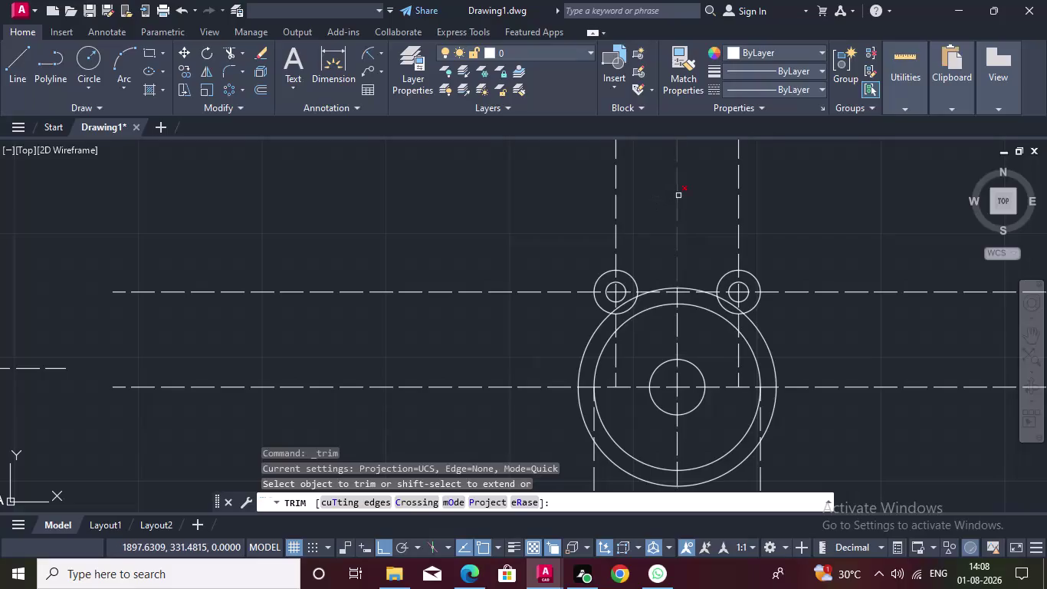
Cancel the unfinished trim, recentre on the bracket circles and show the Circle drop-down.
key(Escape)
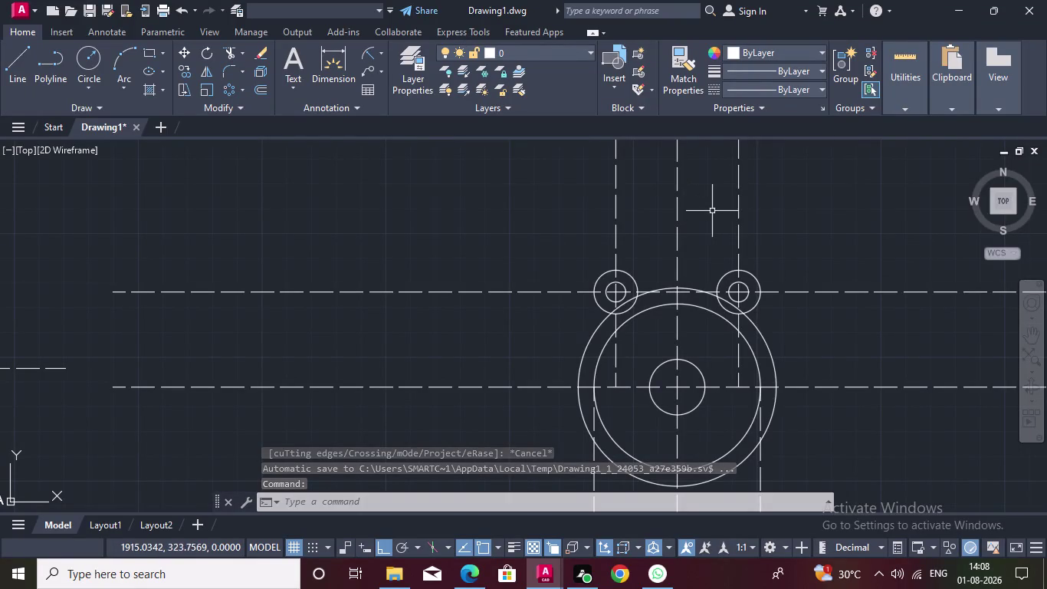
scroll(down, 3)
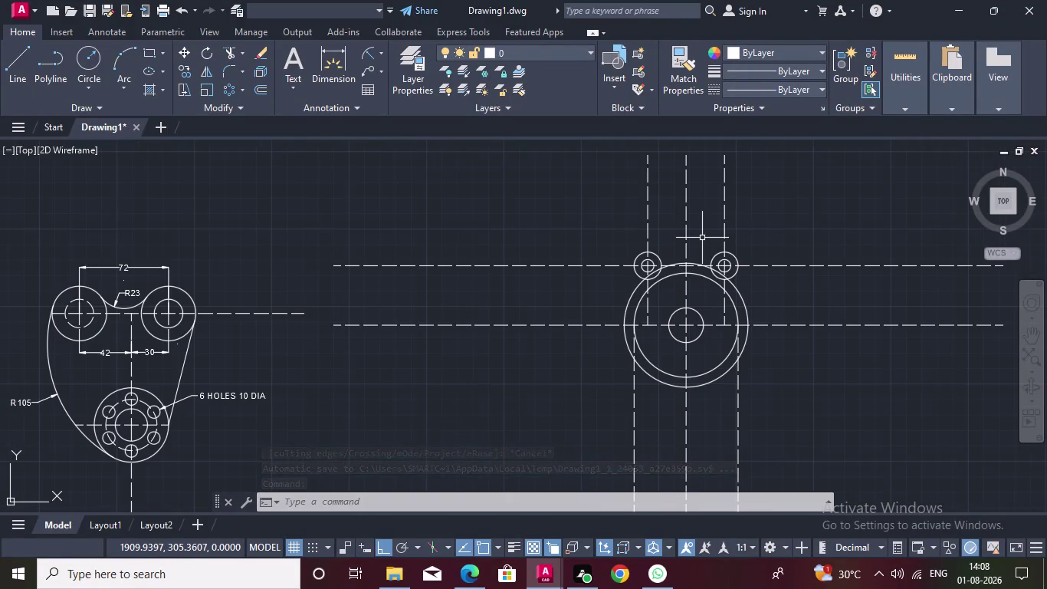
scroll(up, 3)
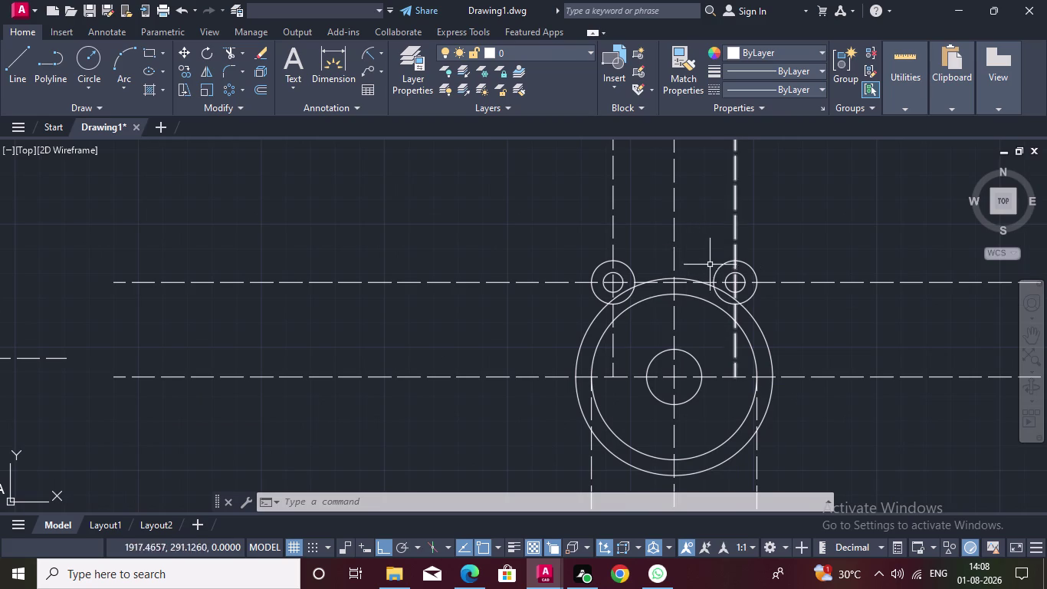
middle_drag(704, 253, 710, 211)
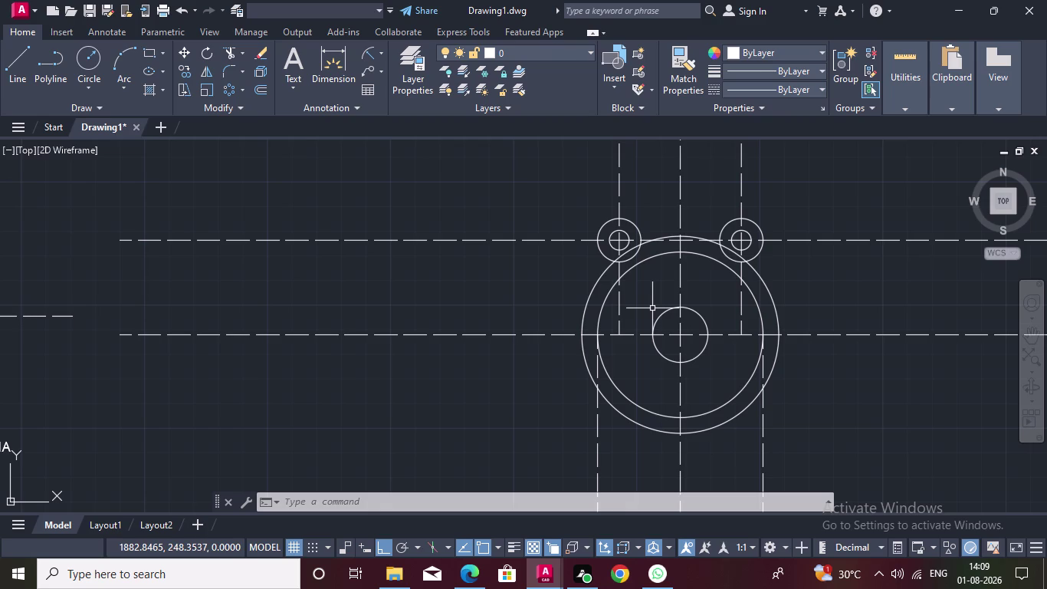
click(90, 90)
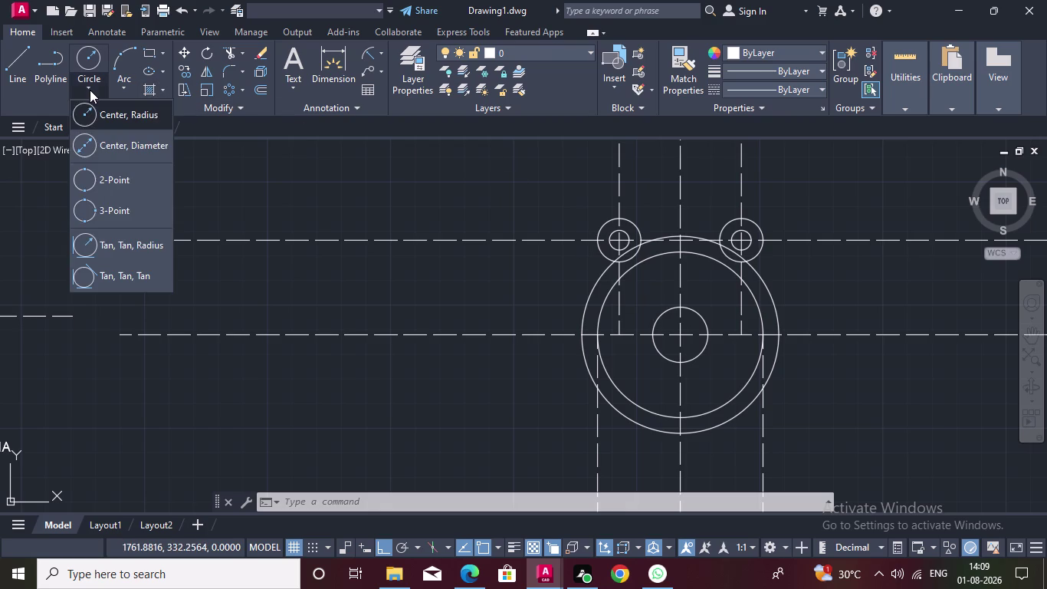
Draw a Tan, Tan, Radius circle of radius 48 on the two small circles.
click(106, 245)
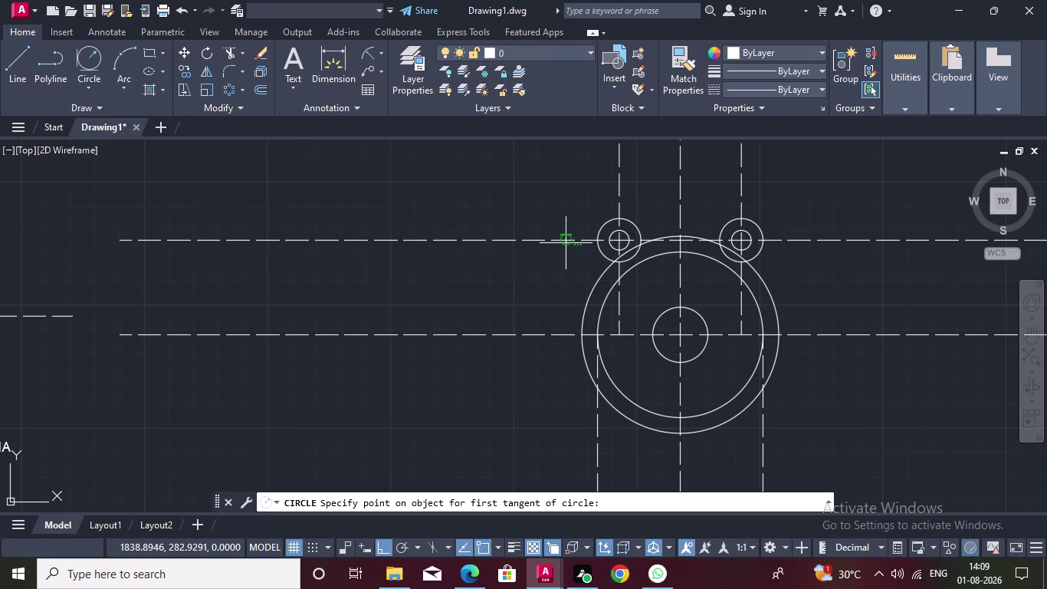
triple_click(597, 224)
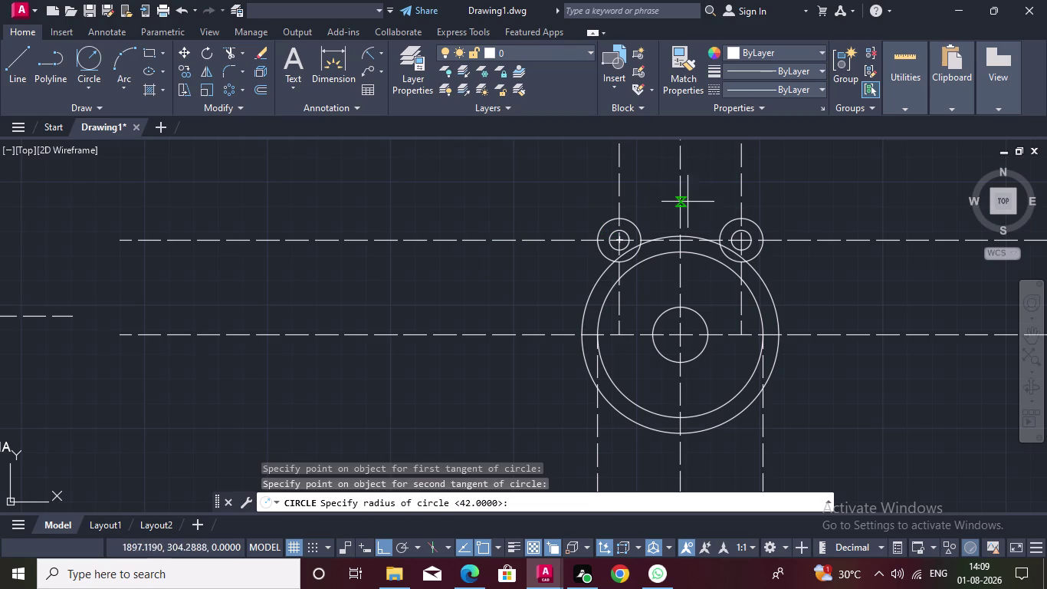
click(759, 225)
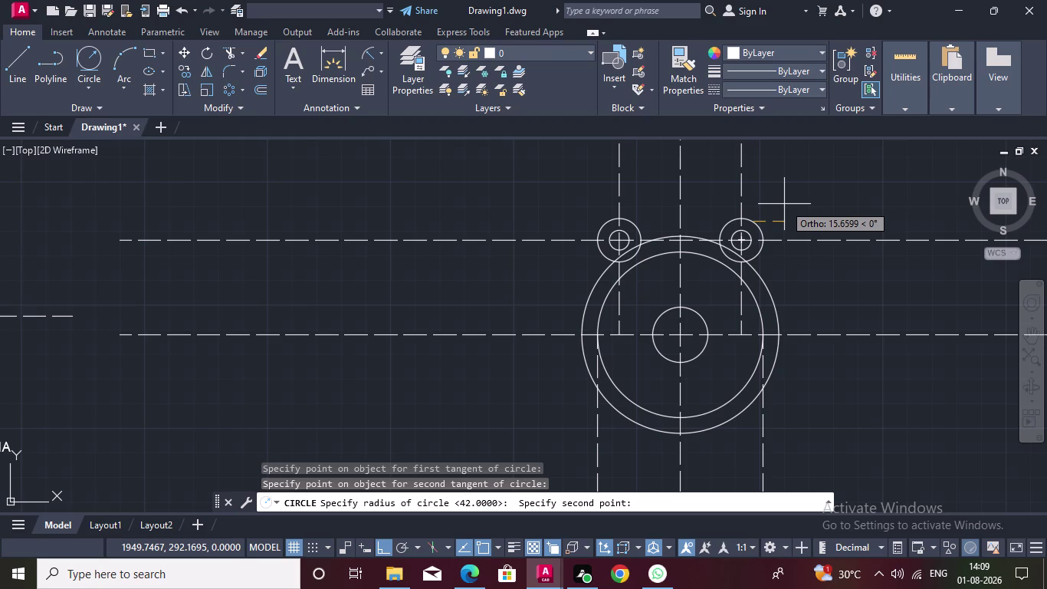
text(4)
text(8)
key(Return)
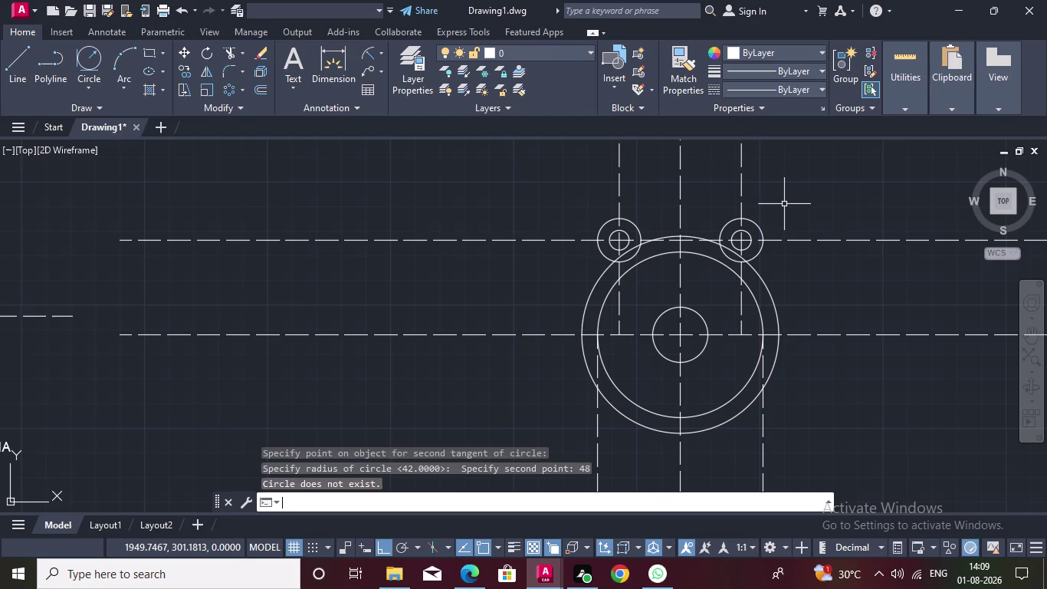
Redraw the radius-48 circle tangent to the left and right small circles.
click(84, 66)
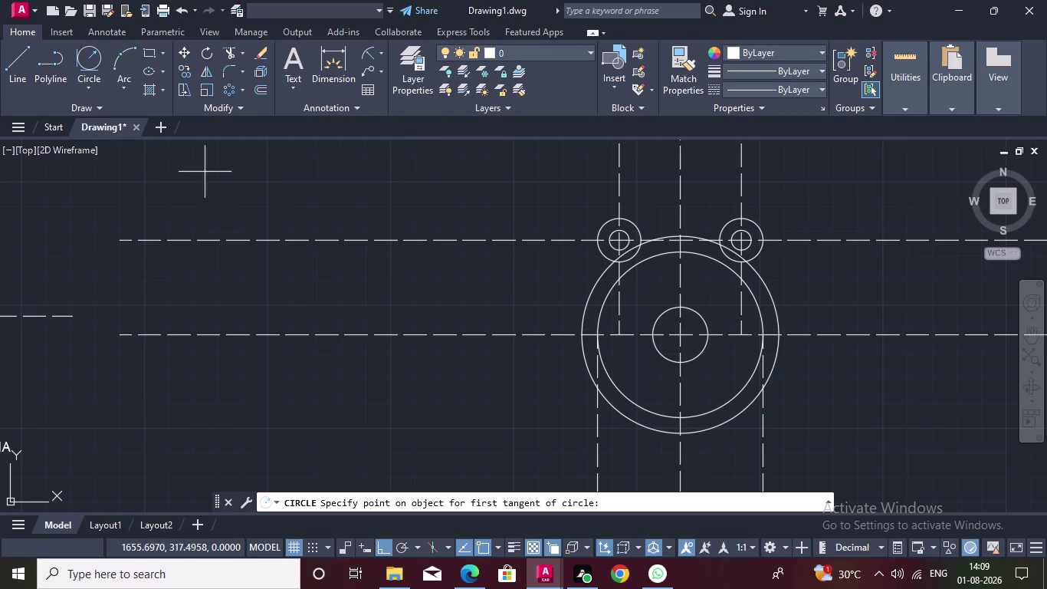
click(602, 222)
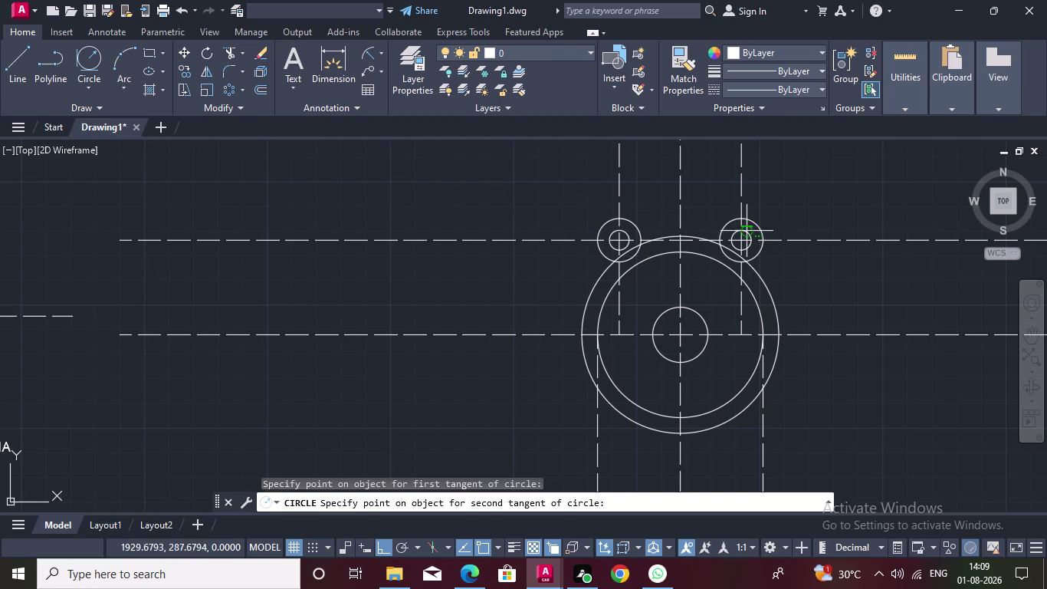
click(756, 224)
text(4)
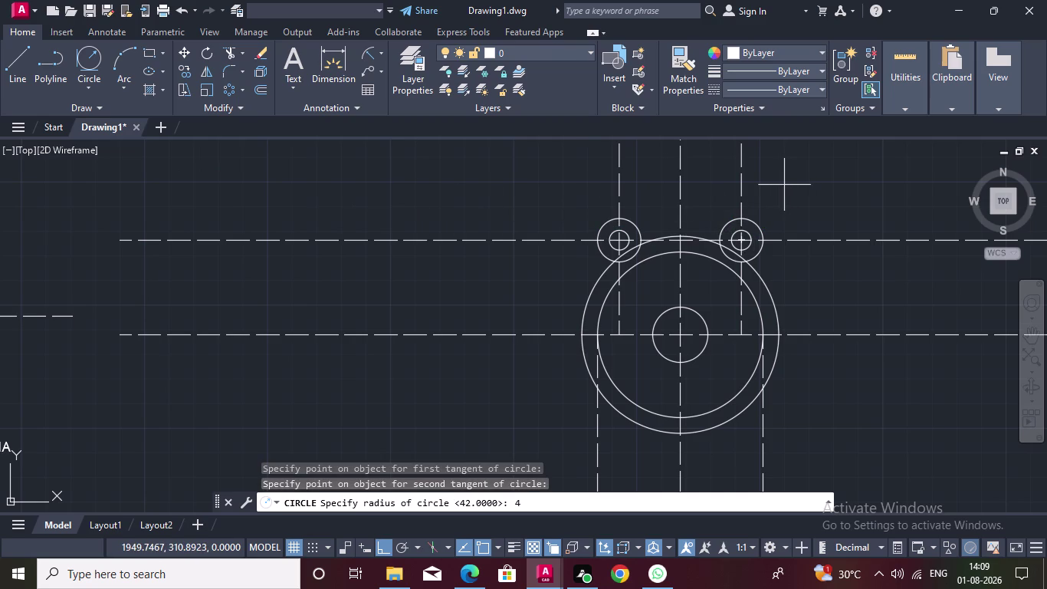
text(8)
key(Return)
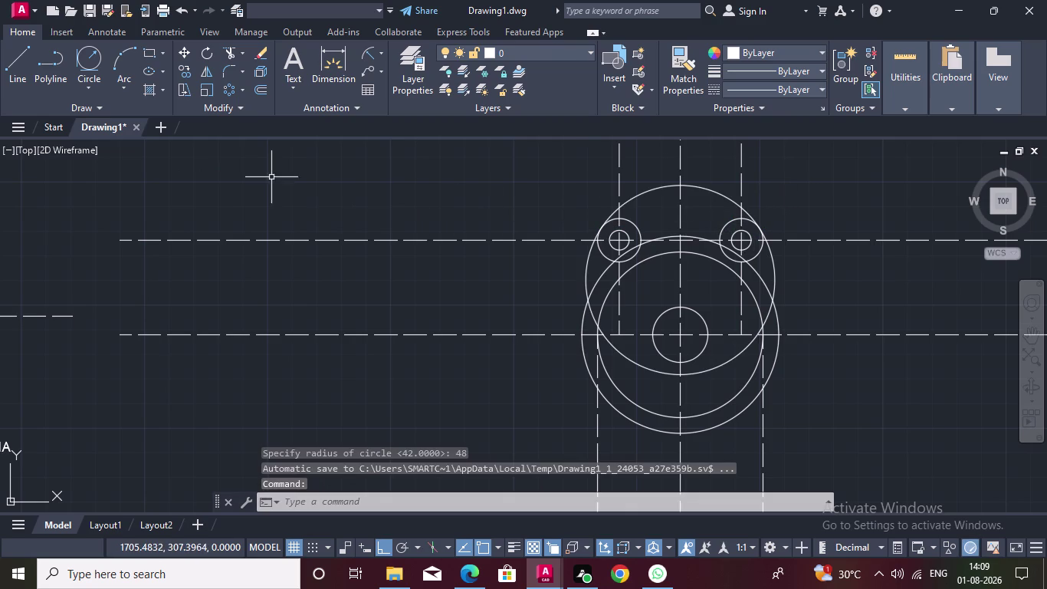
click(235, 48)
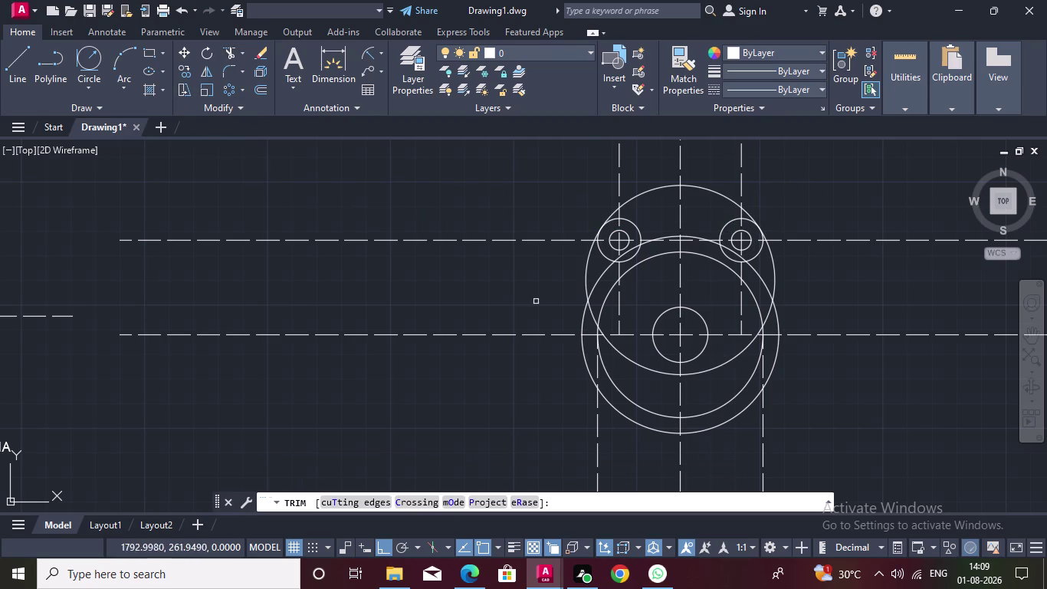
Trim the large circle's pieces near the left intersection and on the right side.
click(586, 277)
click(594, 320)
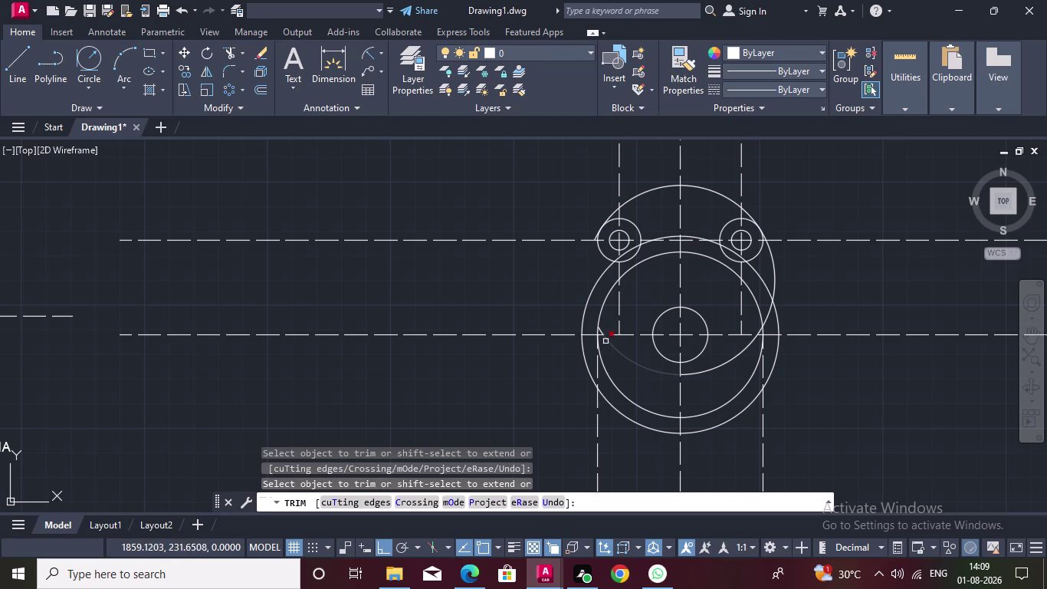
double_click(611, 345)
scroll(up, 3)
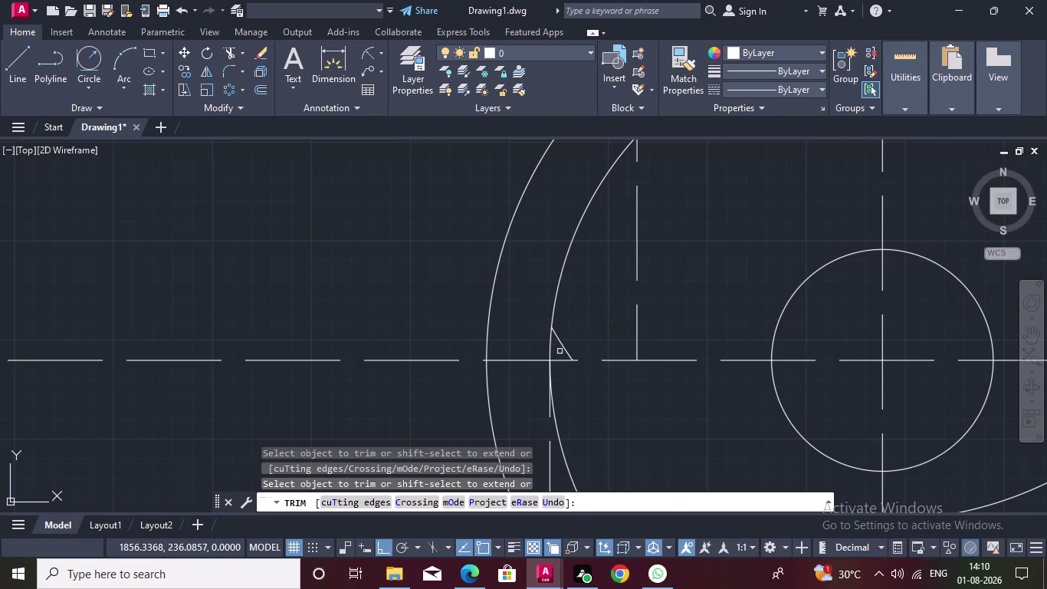
click(559, 352)
triple_click(562, 347)
scroll(down, 3)
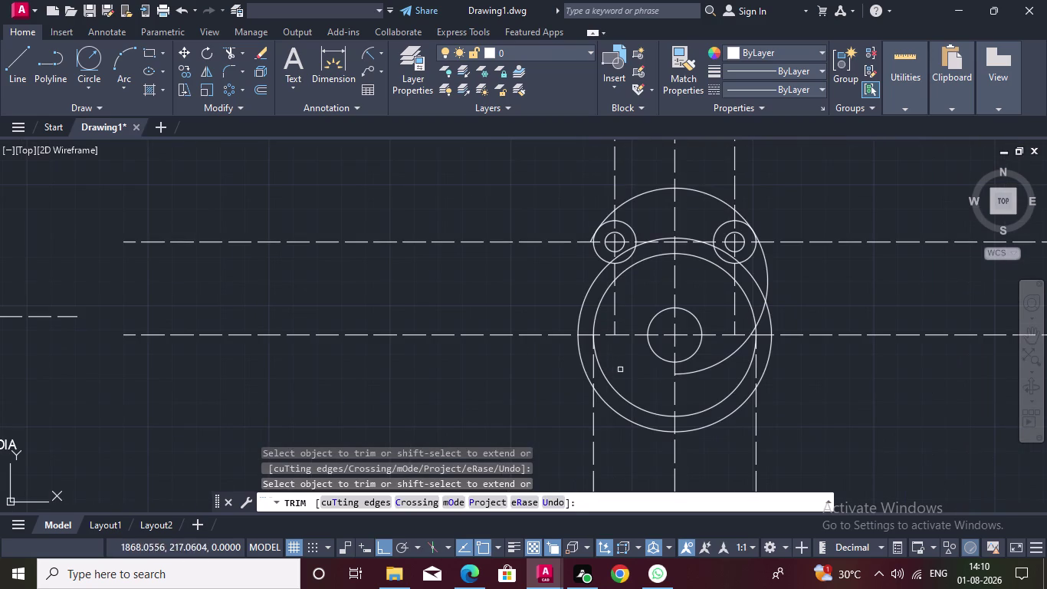
triple_click(715, 365)
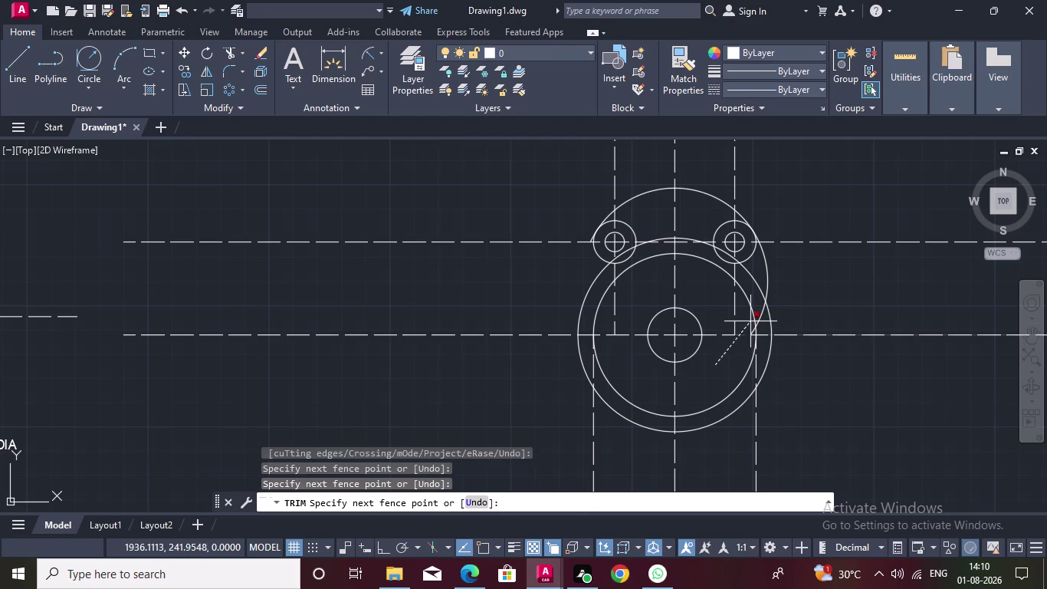
click(719, 364)
scroll(up, 3)
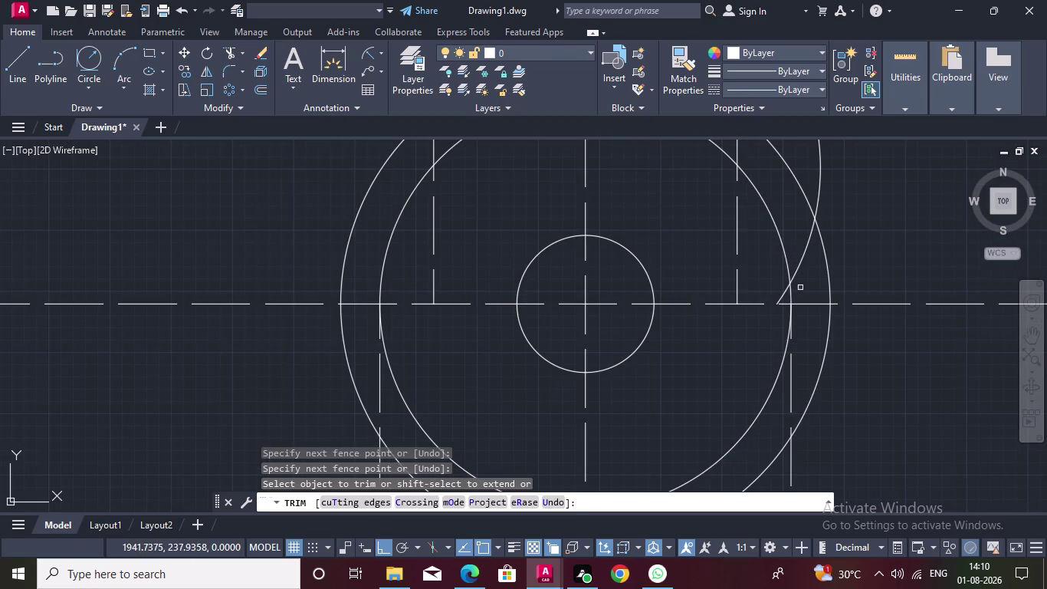
double_click(780, 296)
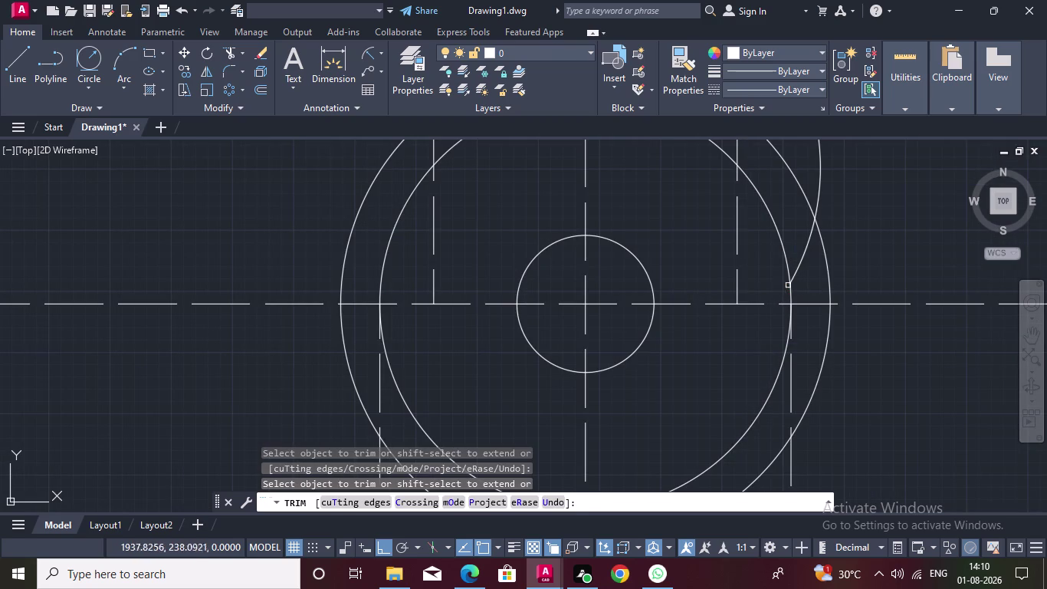
click(800, 259)
scroll(down, 3)
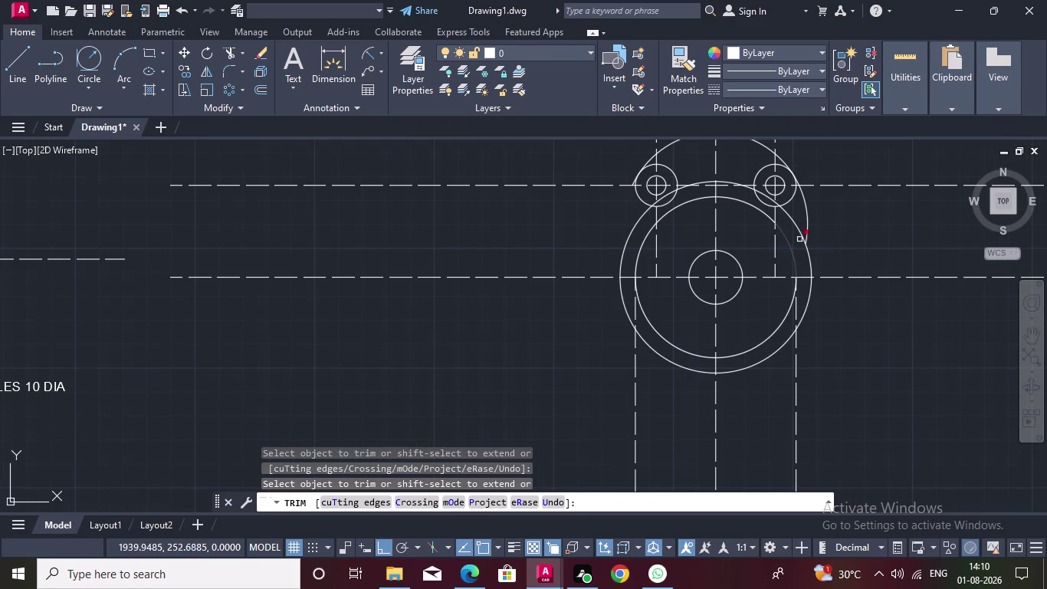
Trim the outer arc by the right boss and fence off the stray arc tail.
click(806, 206)
scroll(up, 3)
middle_drag(806, 205, 823, 358)
scroll(down, 3)
scroll(up, 3)
double_click(771, 317)
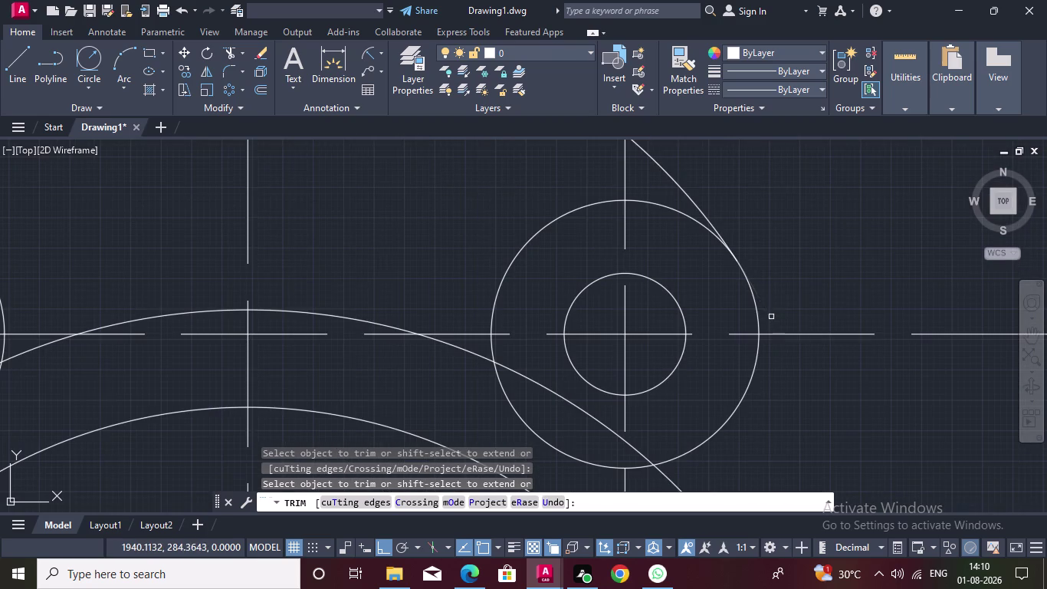
scroll(down, 3)
scroll(up, 3)
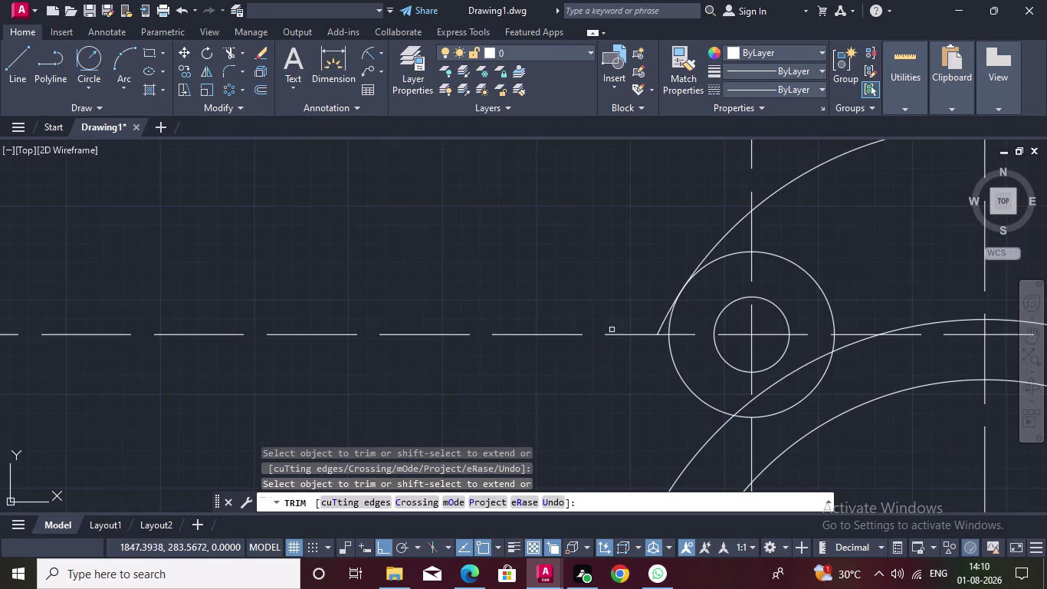
double_click(655, 325)
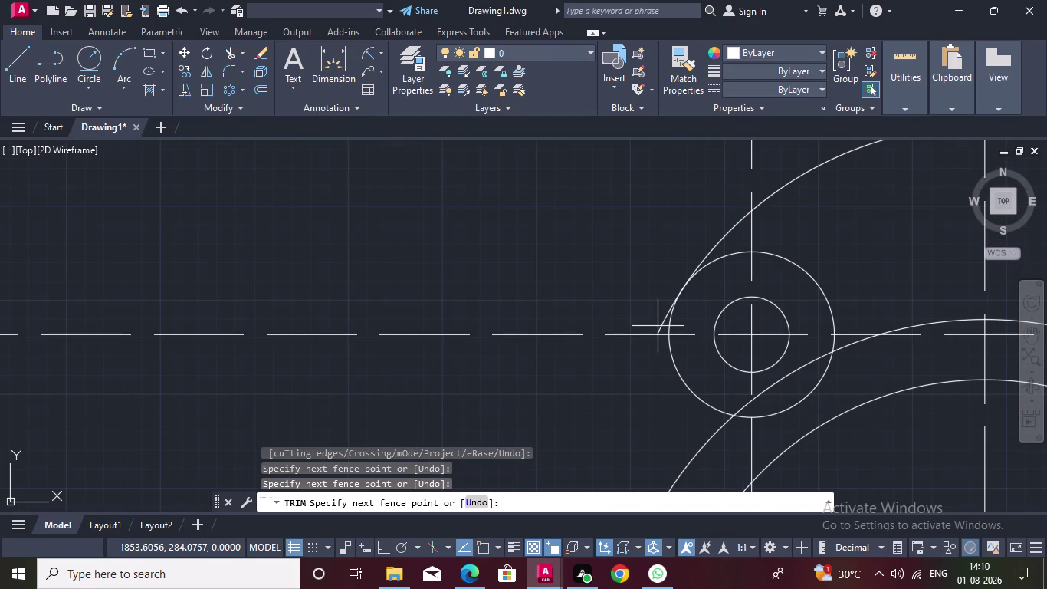
double_click(659, 328)
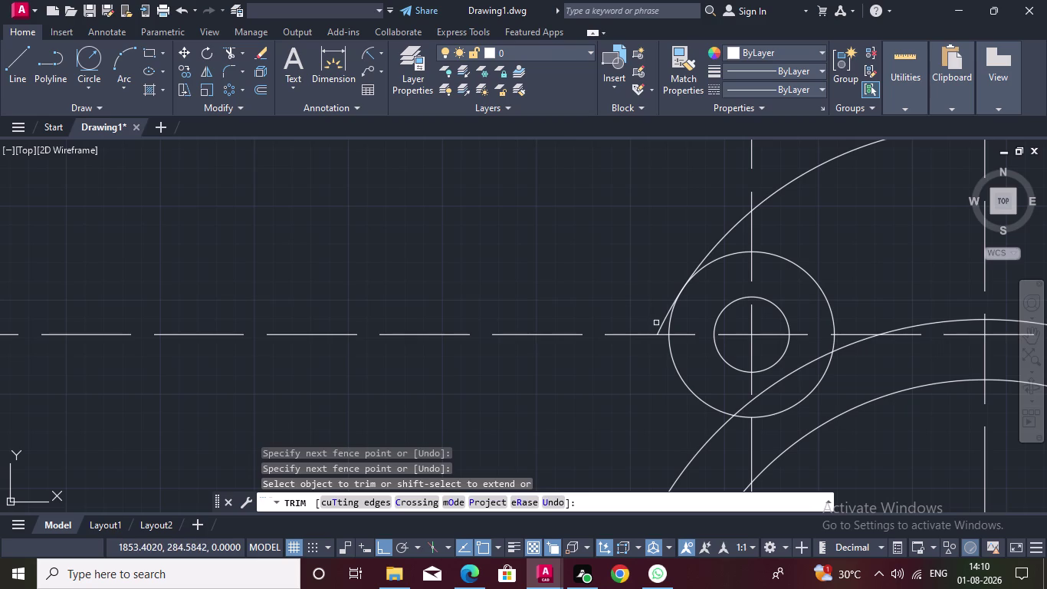
click(661, 328)
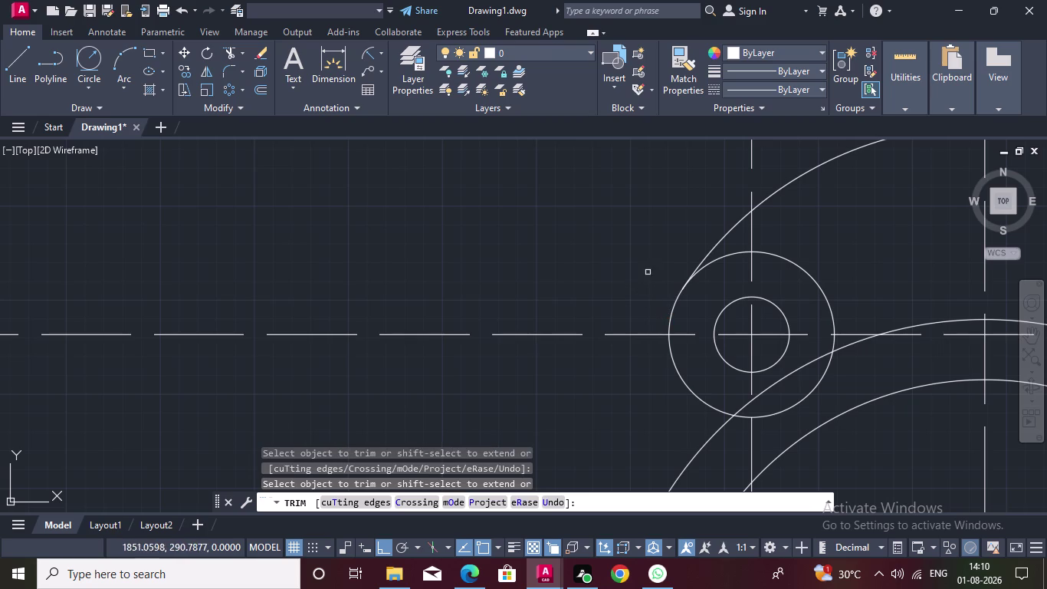
Trim the arc segments beside and below the left and right upper bosses.
scroll(down, 3)
scroll(down, 3)
middle_drag(660, 218, 628, 225)
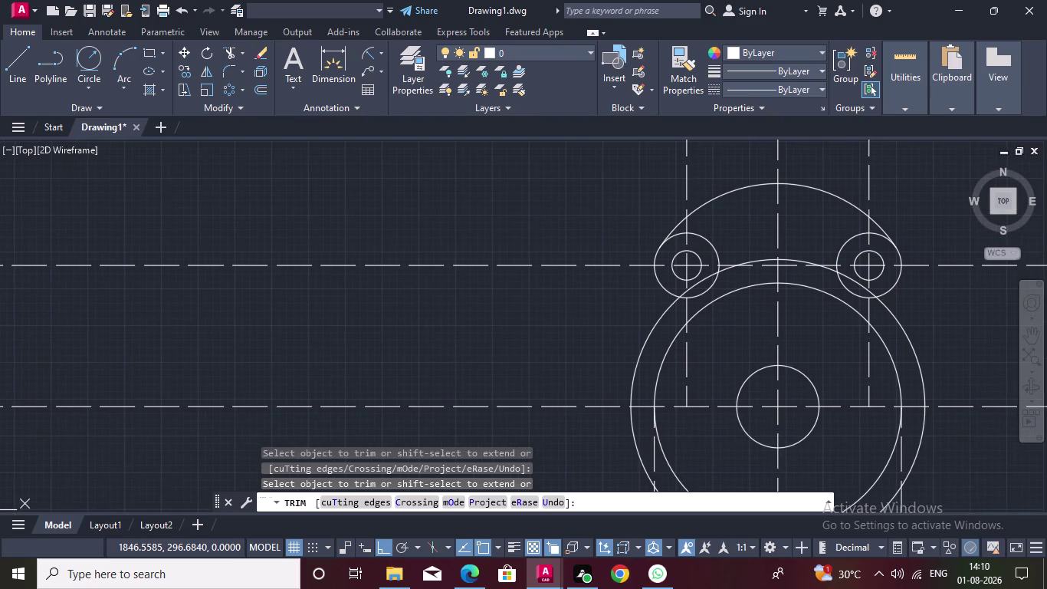
middle_drag(628, 225, 614, 226)
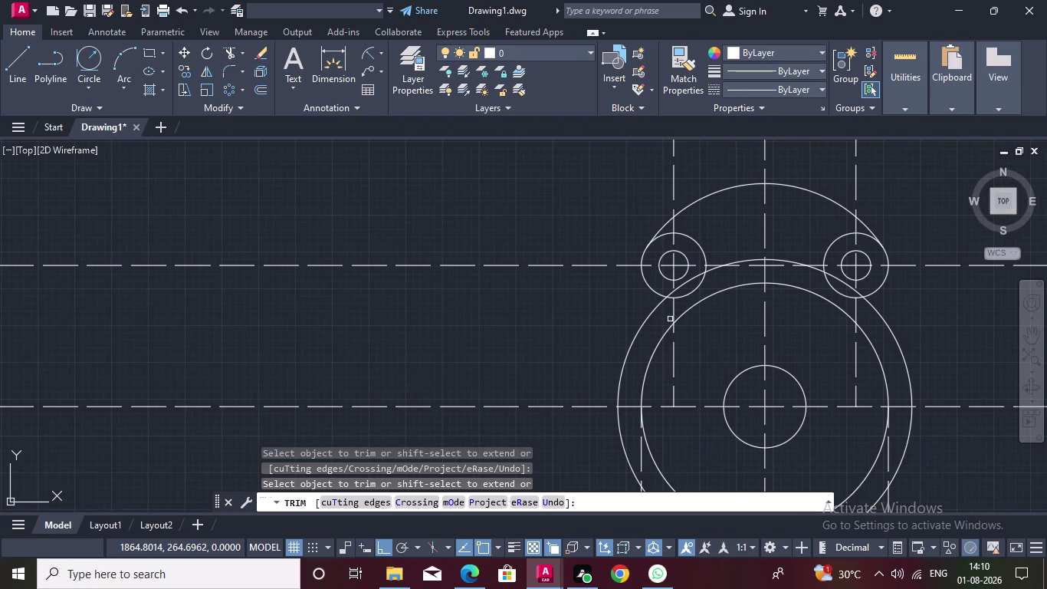
click(682, 282)
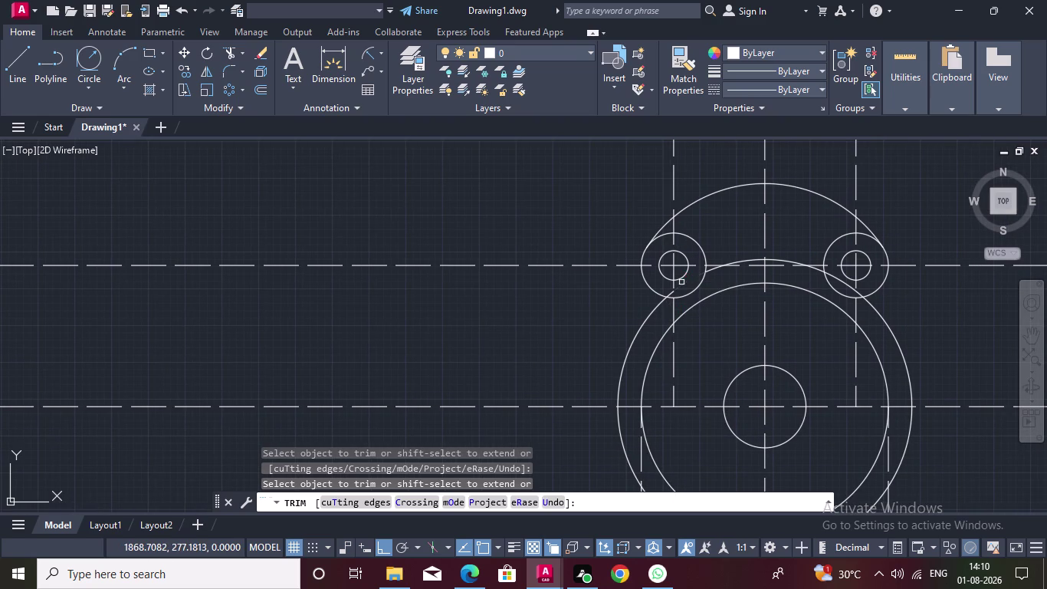
scroll(up, 3)
double_click(632, 305)
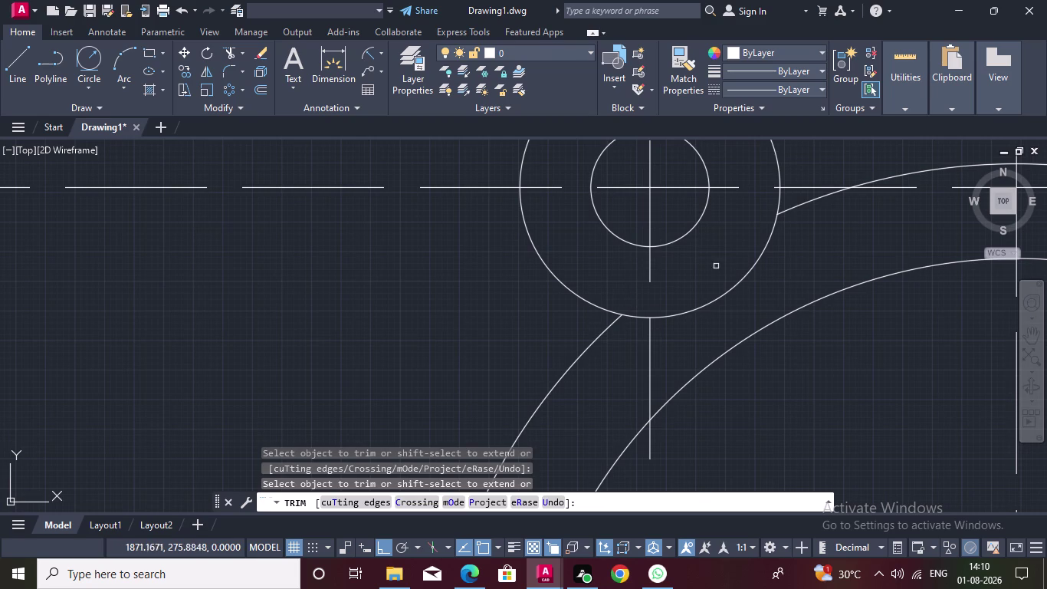
scroll(down, 3)
scroll(up, 3)
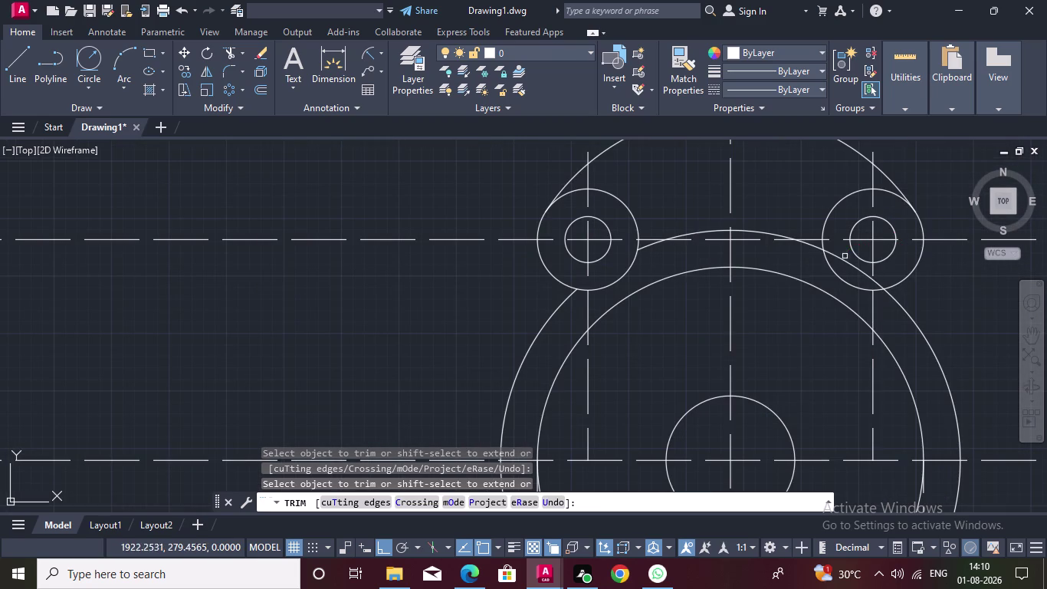
double_click(840, 258)
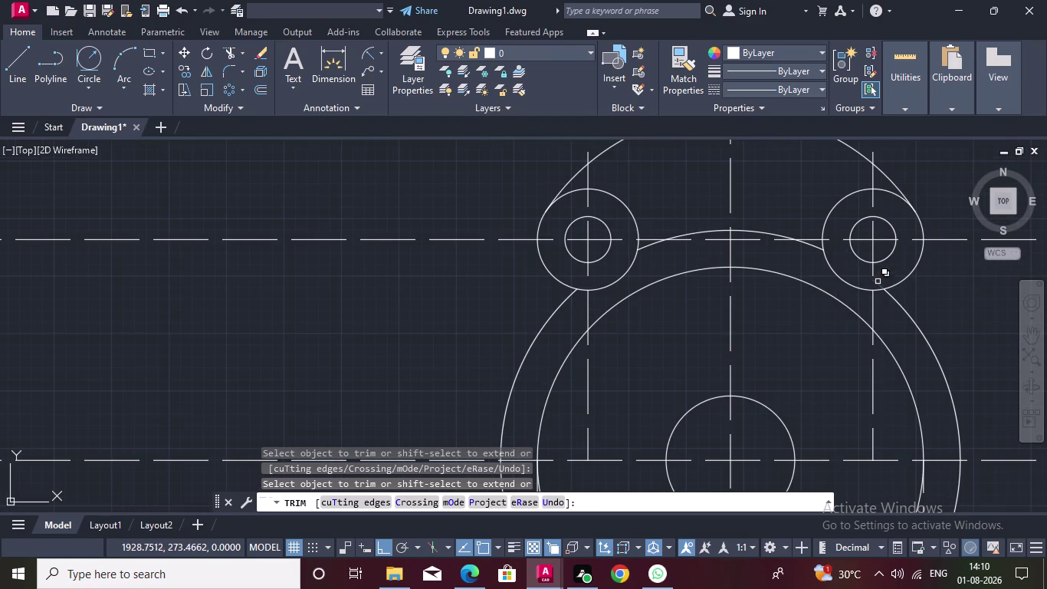
click(878, 281)
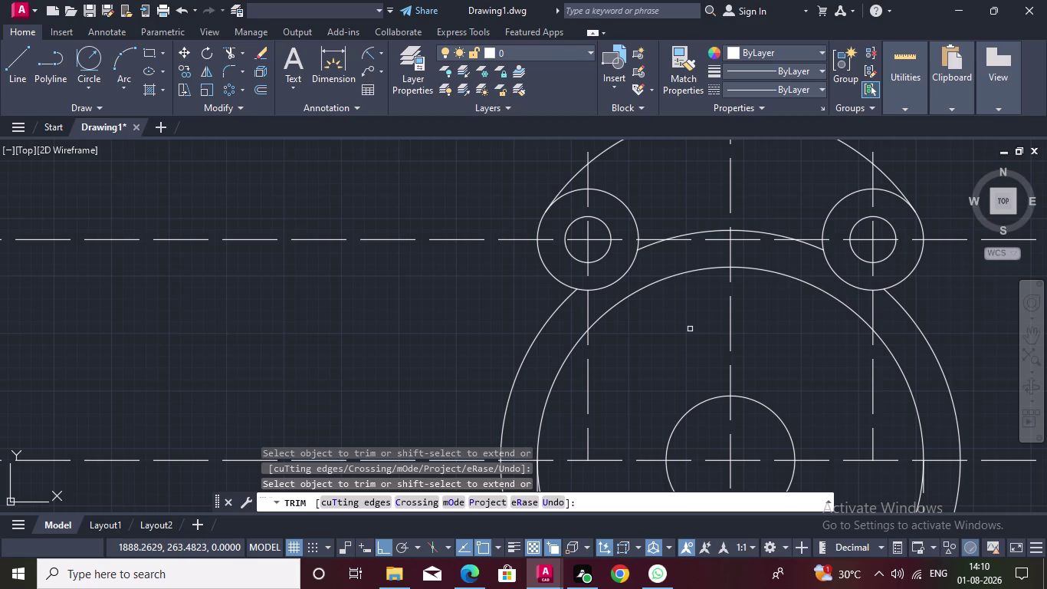
Fence-trim the leftover arc pieces around the main circle.
middle_drag(680, 329, 716, 238)
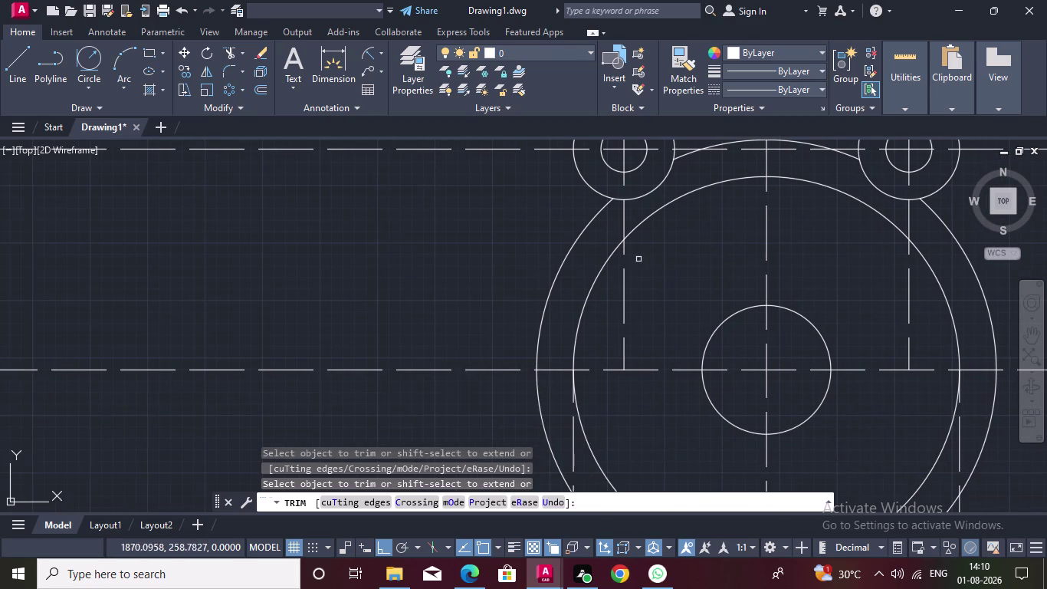
click(578, 242)
scroll(down, 3)
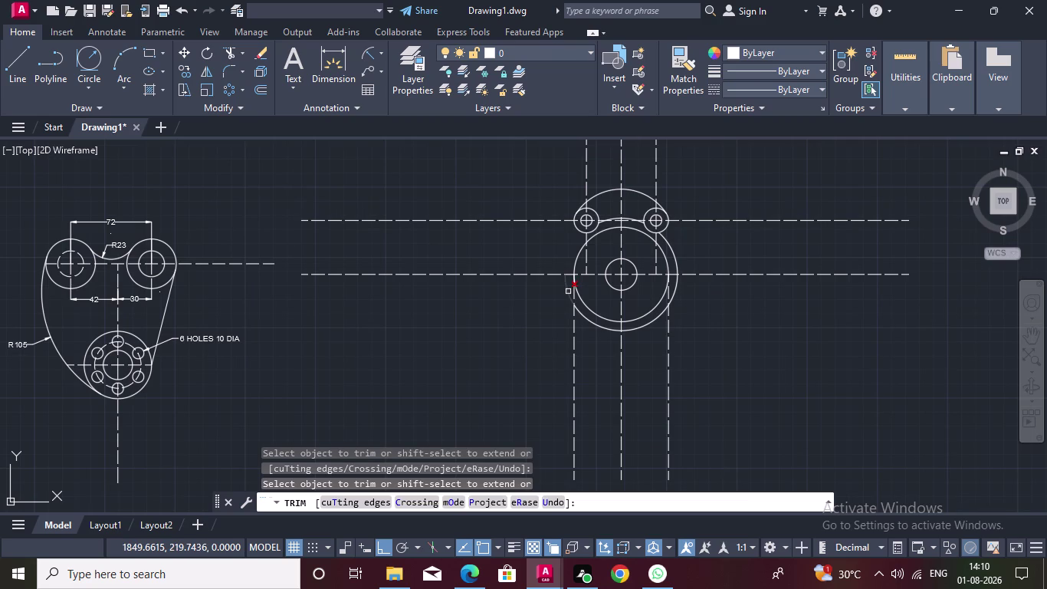
double_click(568, 292)
triple_click(590, 323)
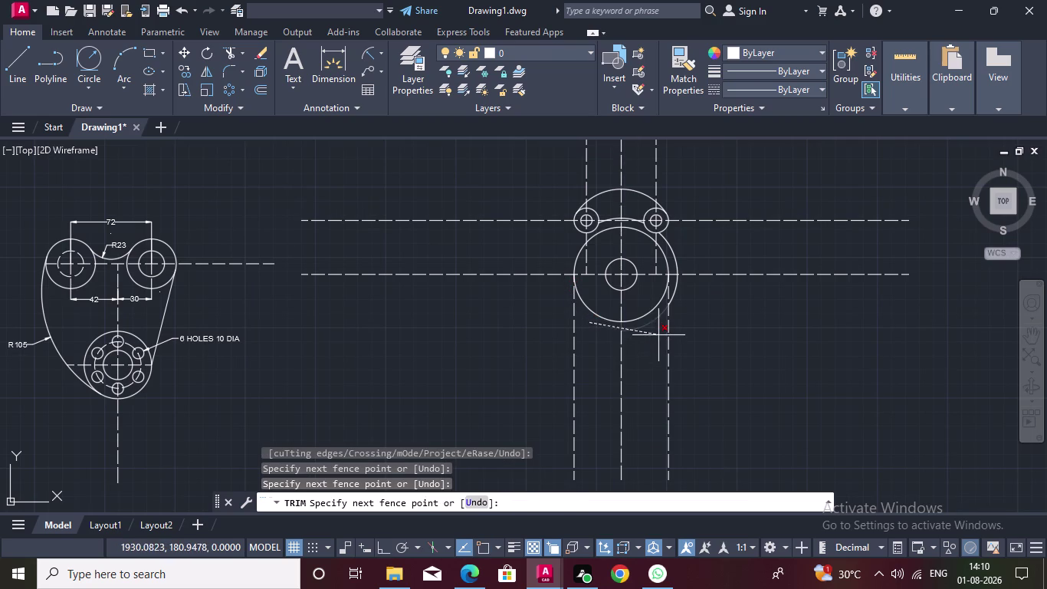
click(603, 342)
triple_click(634, 330)
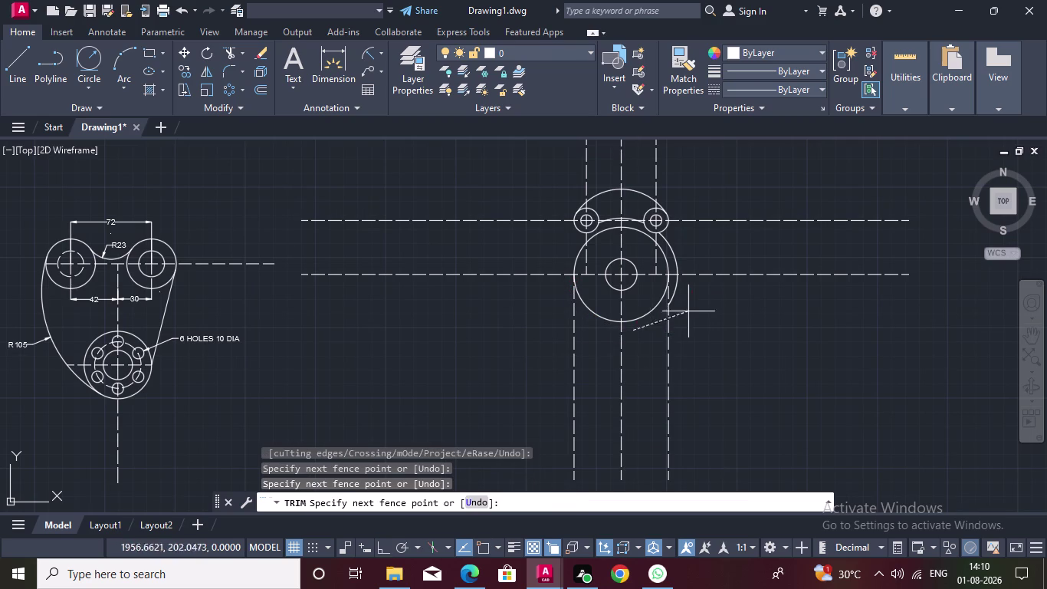
double_click(641, 336)
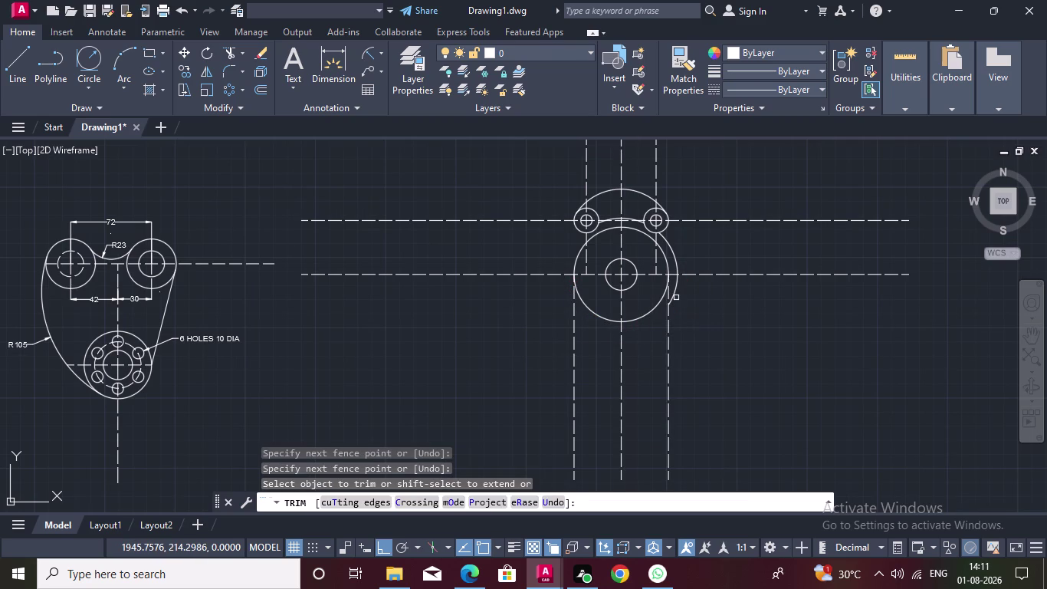
double_click(676, 289)
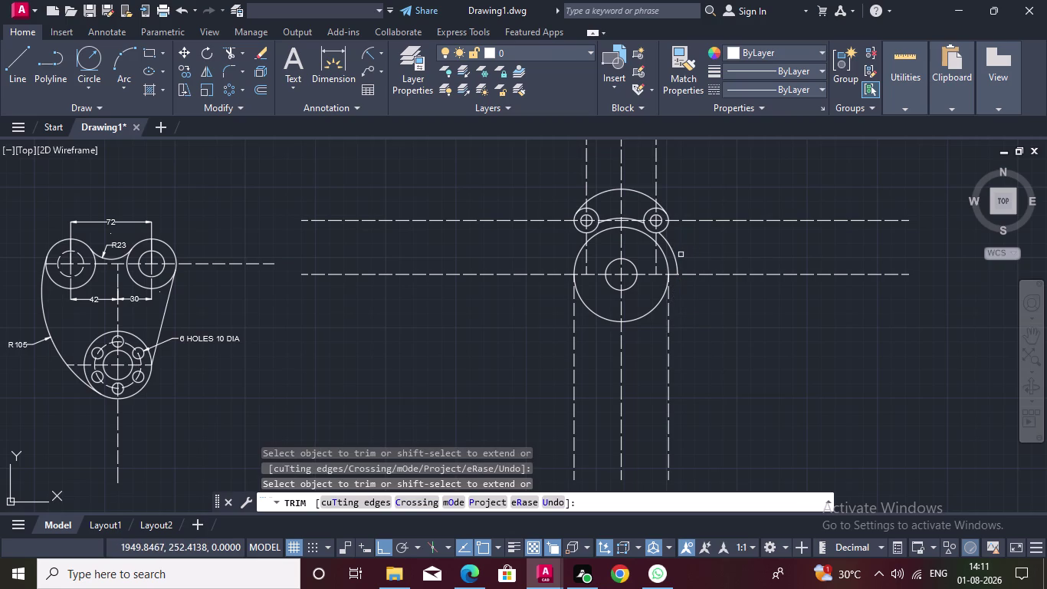
double_click(674, 259)
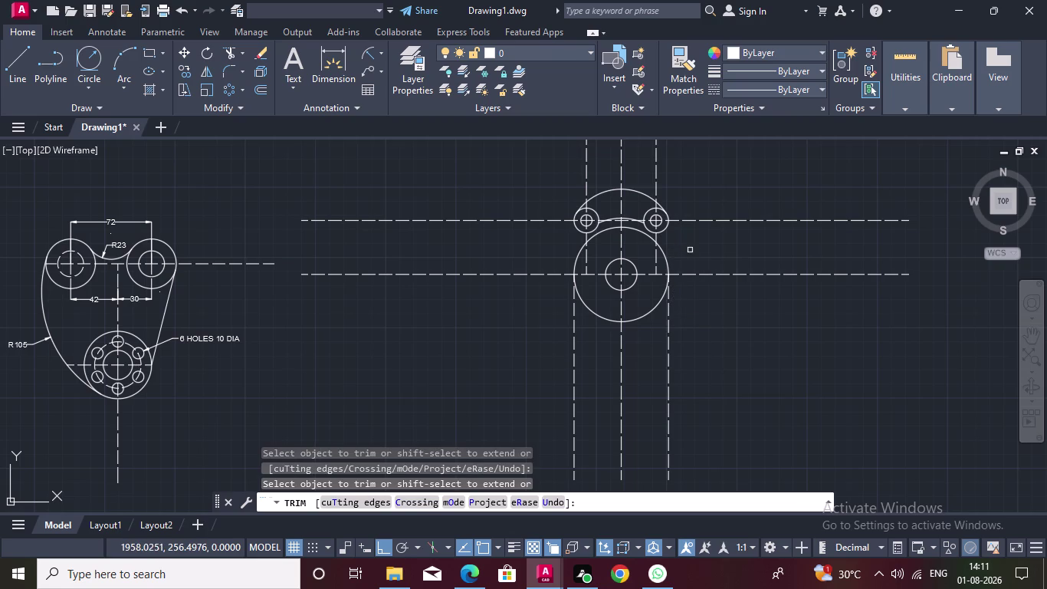
Reframe the whole bracket in view and end the trim command.
scroll(up, 3)
middle_drag(684, 250, 777, 355)
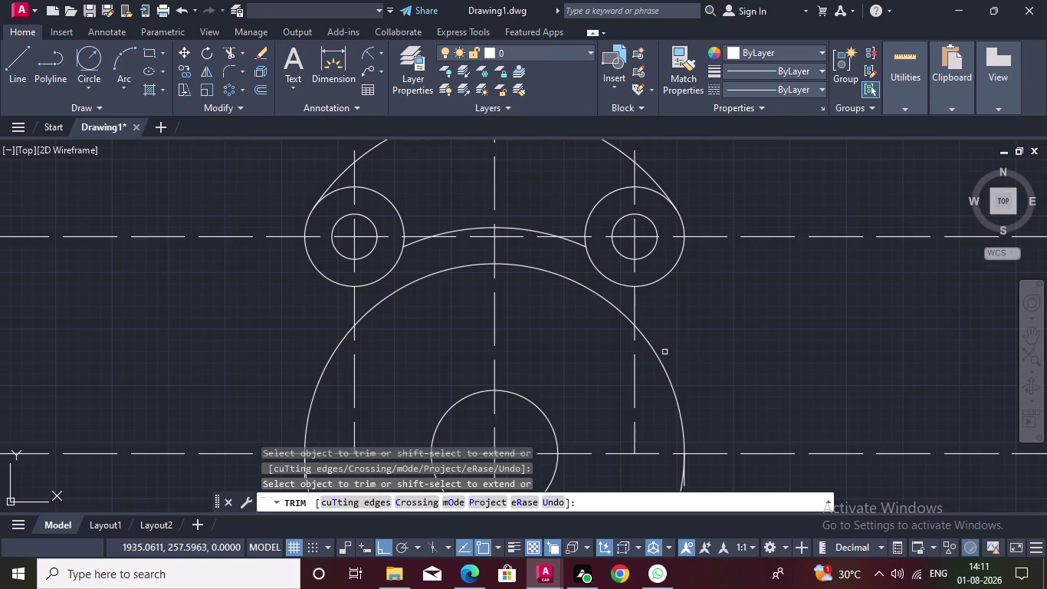
middle_drag(501, 312, 523, 281)
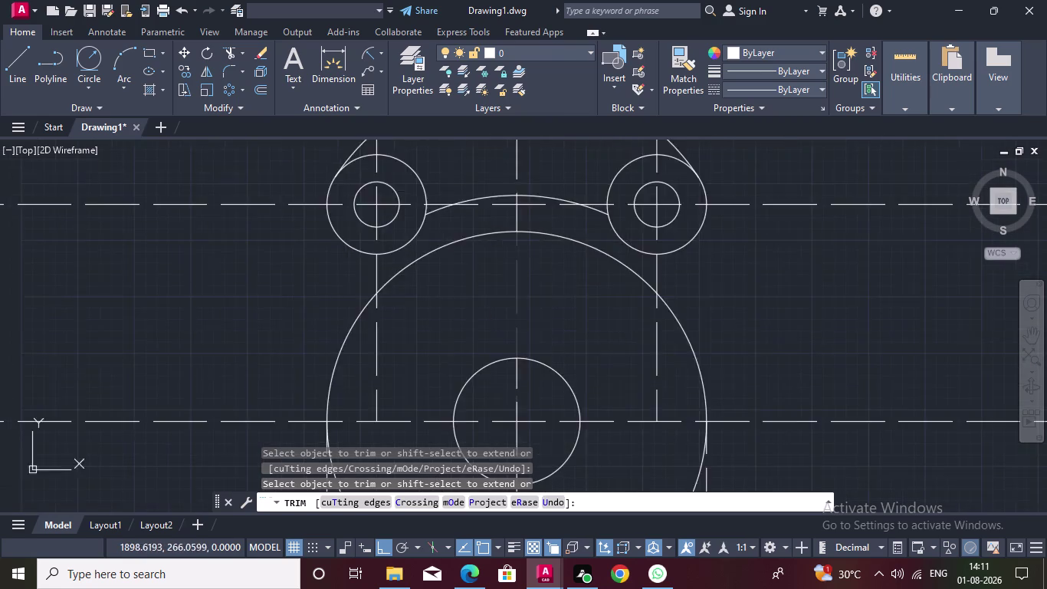
scroll(down, 3)
middle_click(564, 286)
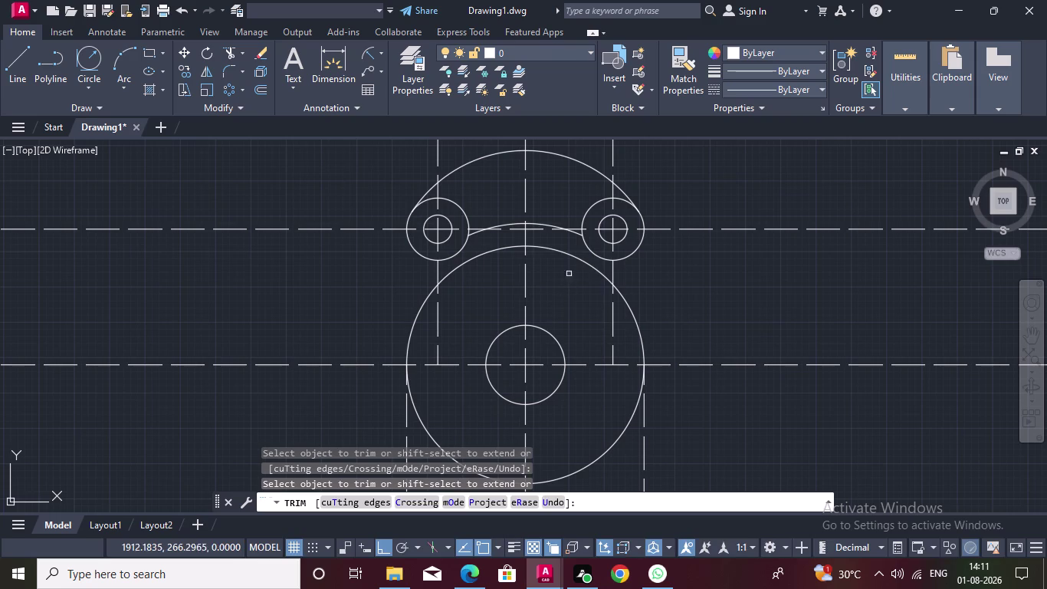
middle_drag(560, 302, 576, 260)
scroll(down, 3)
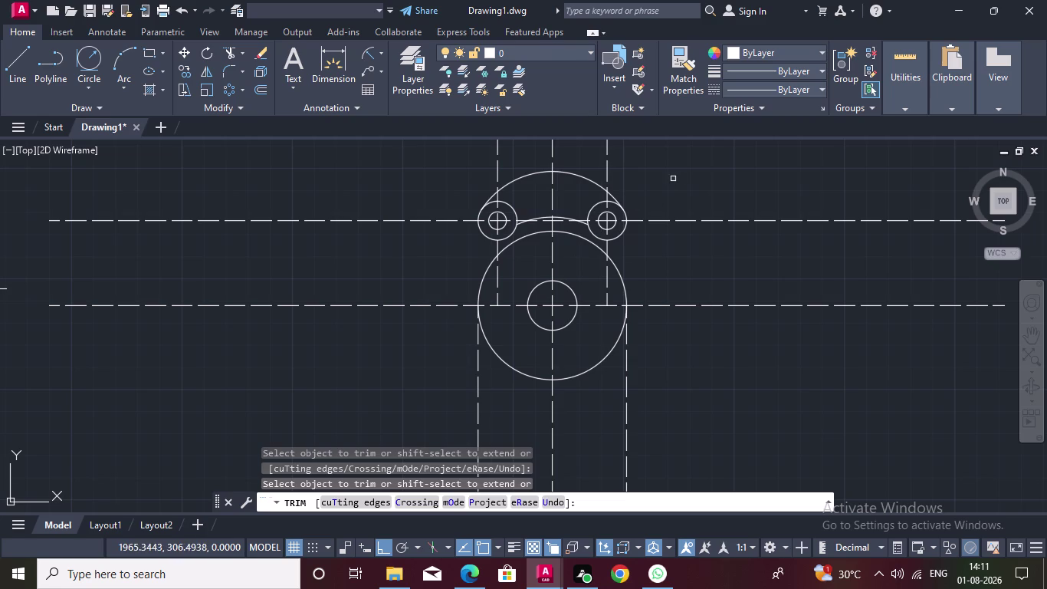
key(Escape)
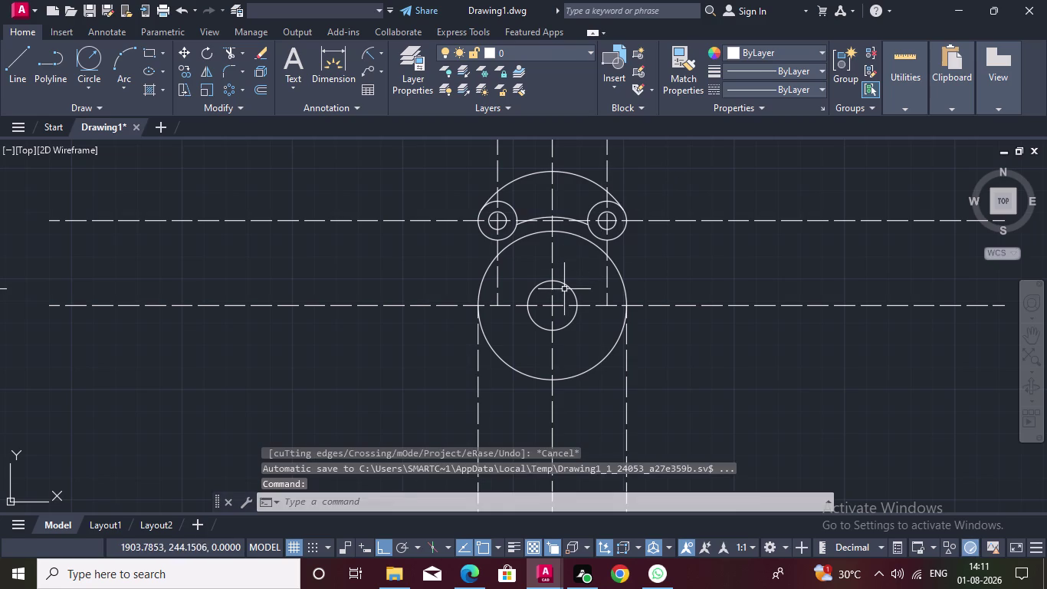
Start a centre-radius circle while framing the bracket, then cancel it.
middle_drag(581, 262, 603, 203)
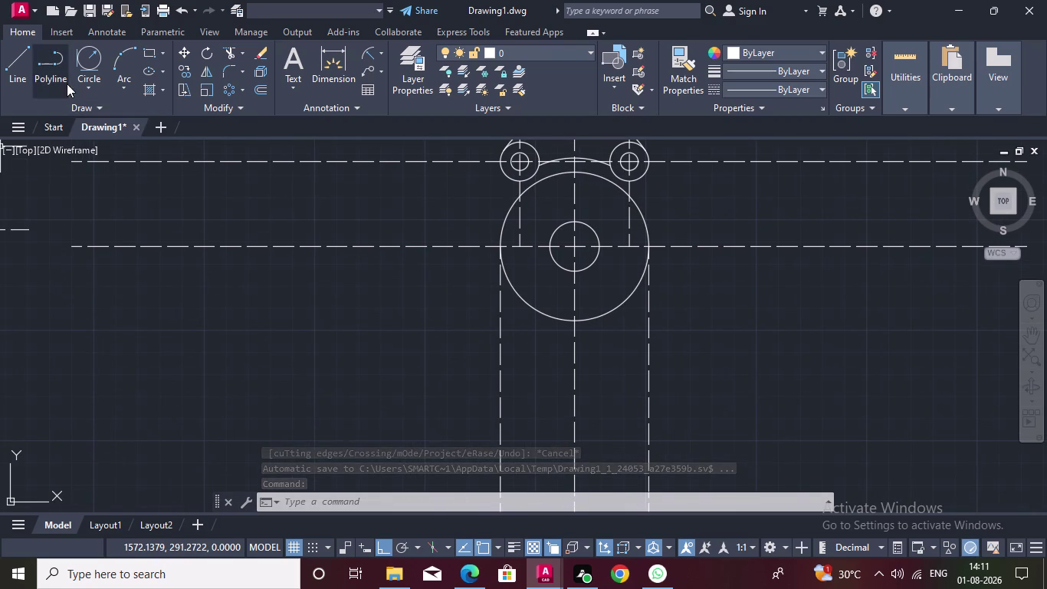
click(87, 91)
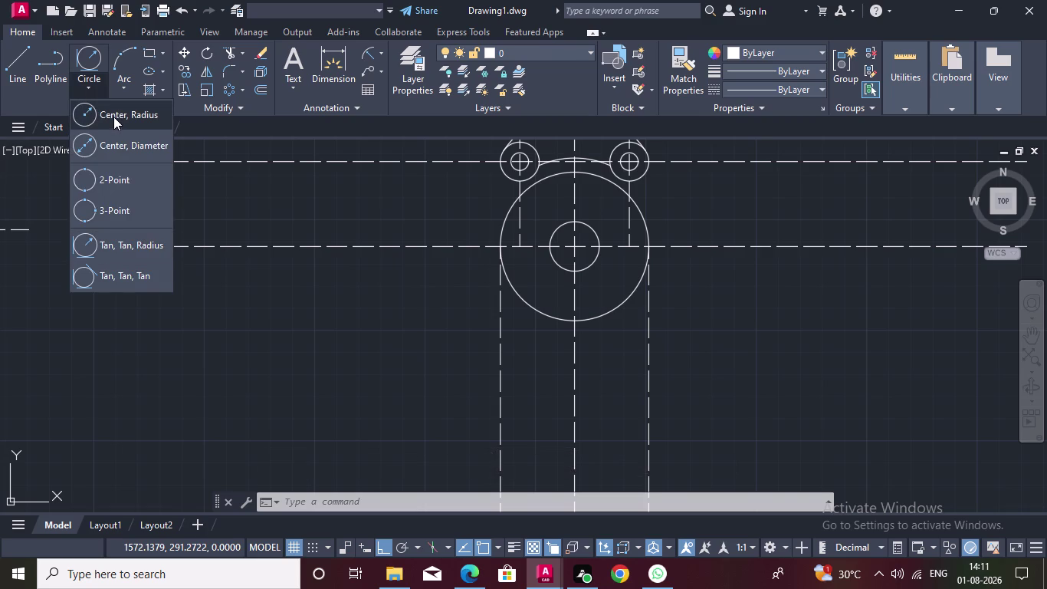
click(110, 137)
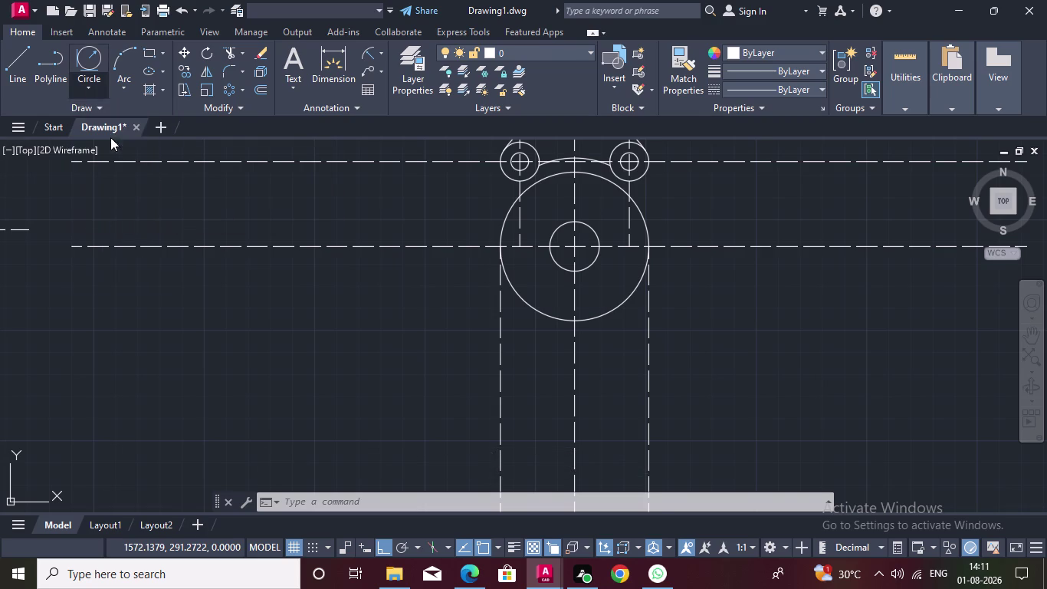
scroll(down, 3)
middle_drag(534, 361, 549, 332)
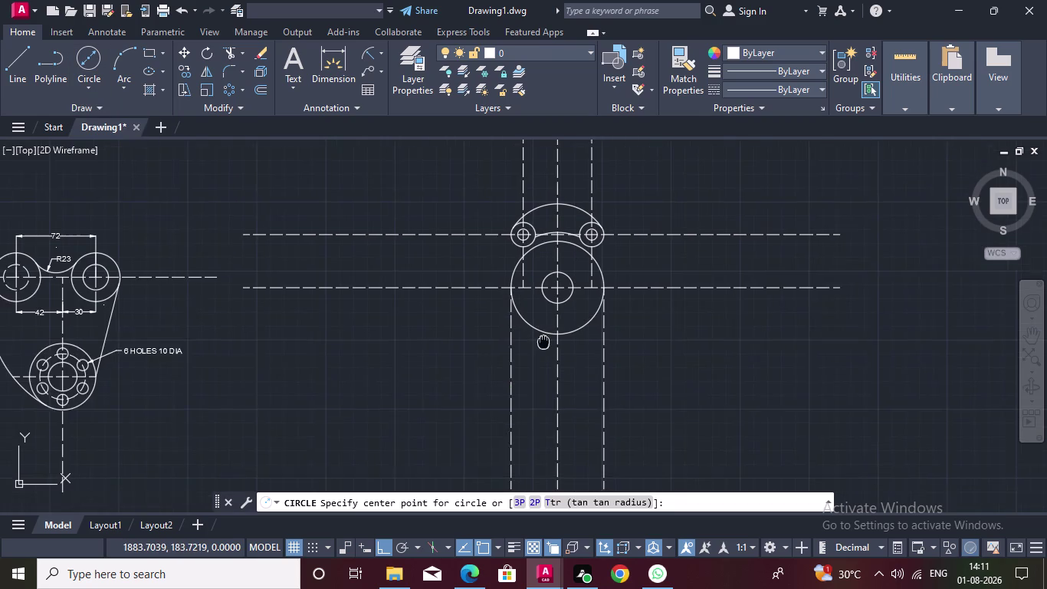
middle_drag(549, 332, 560, 309)
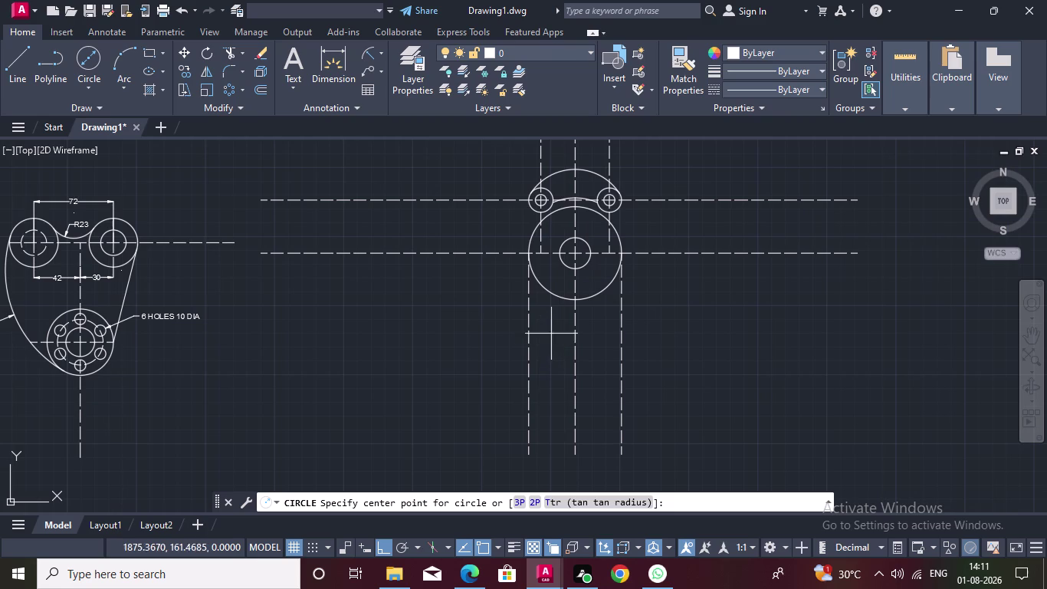
key(Escape)
Offset the main horizontal centre line 45 units downward.
triple_click(481, 253)
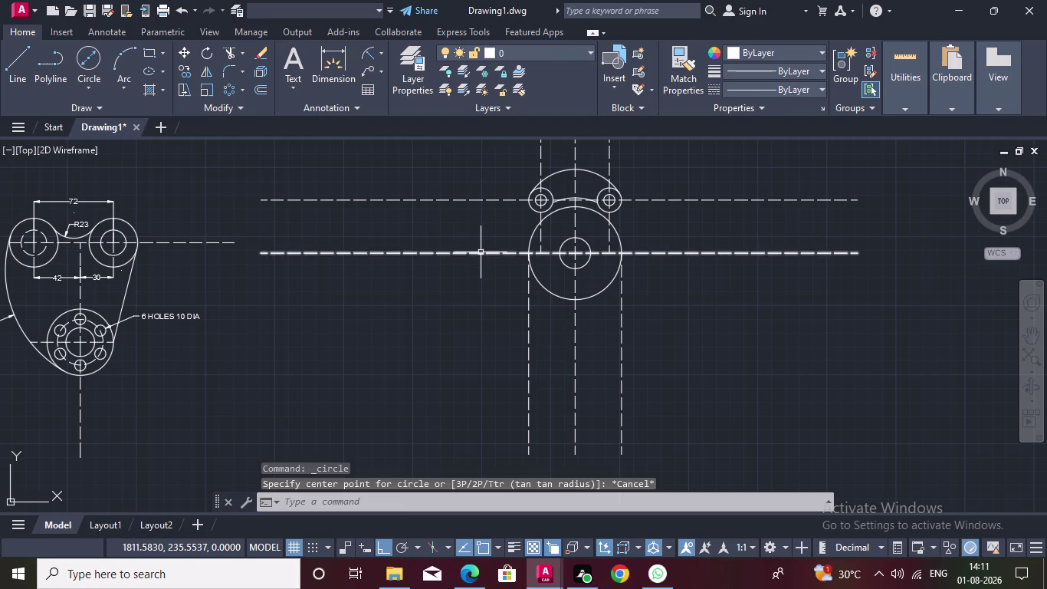
click(259, 85)
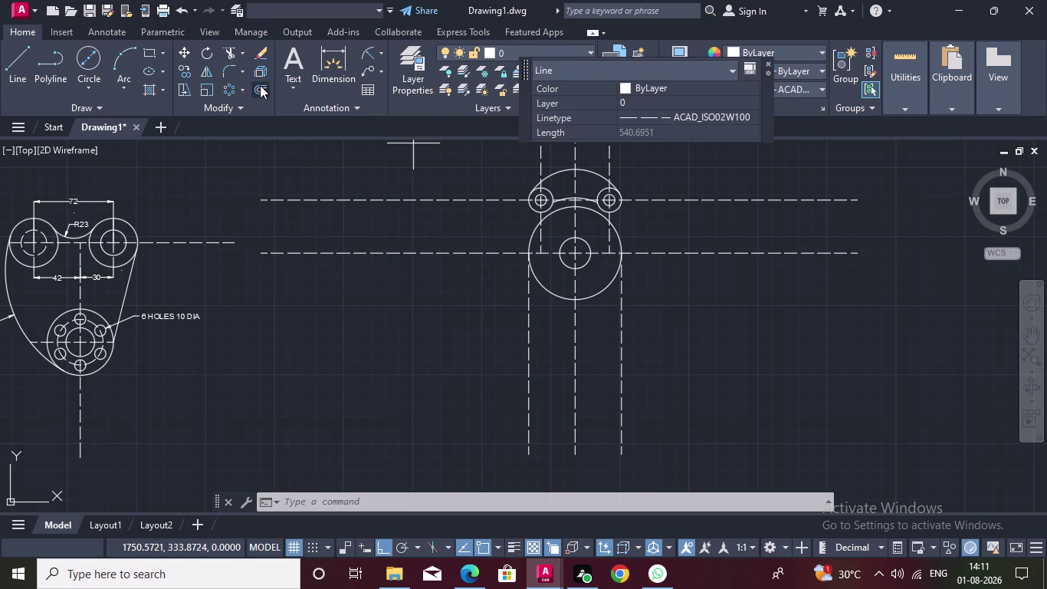
text(45)
key(Return)
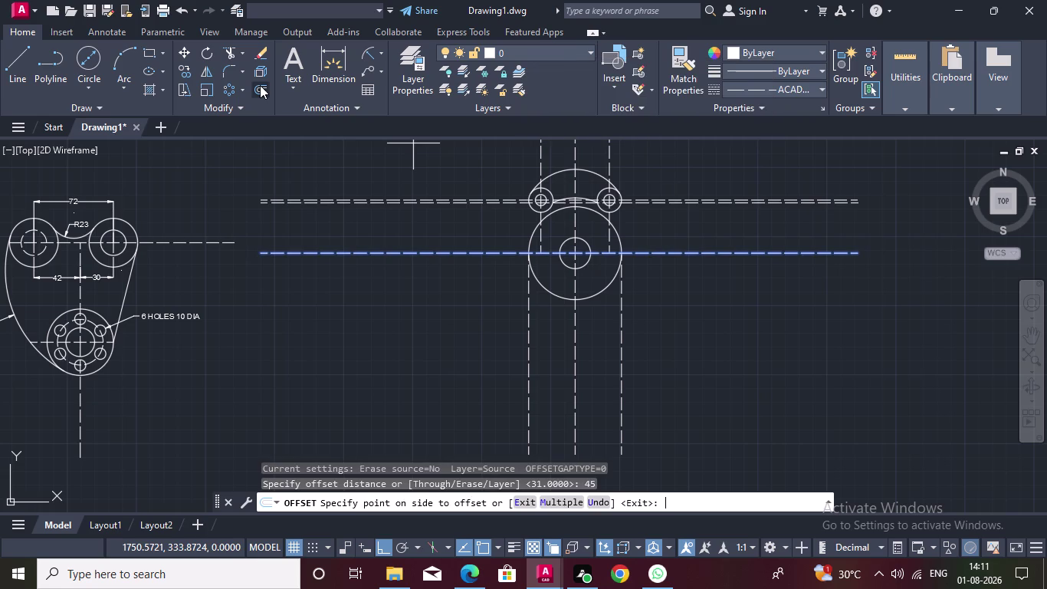
click(503, 286)
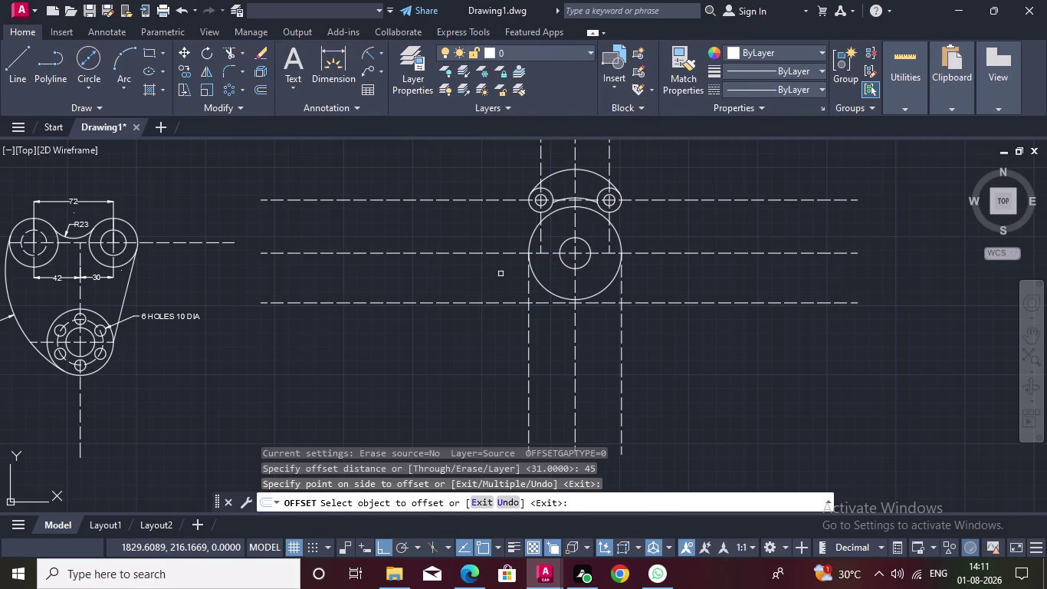
key(Escape)
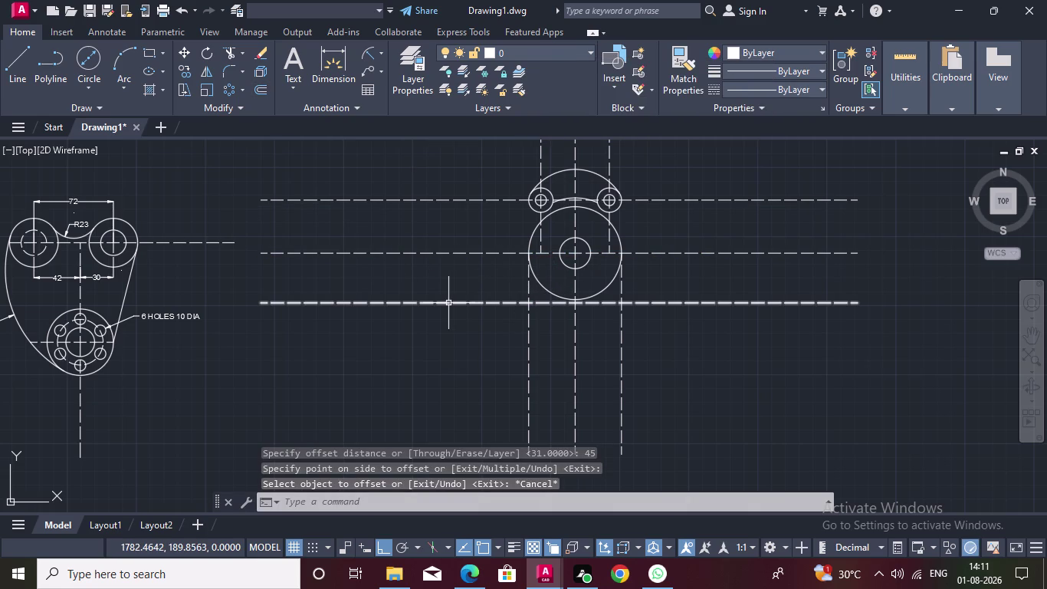
click(88, 58)
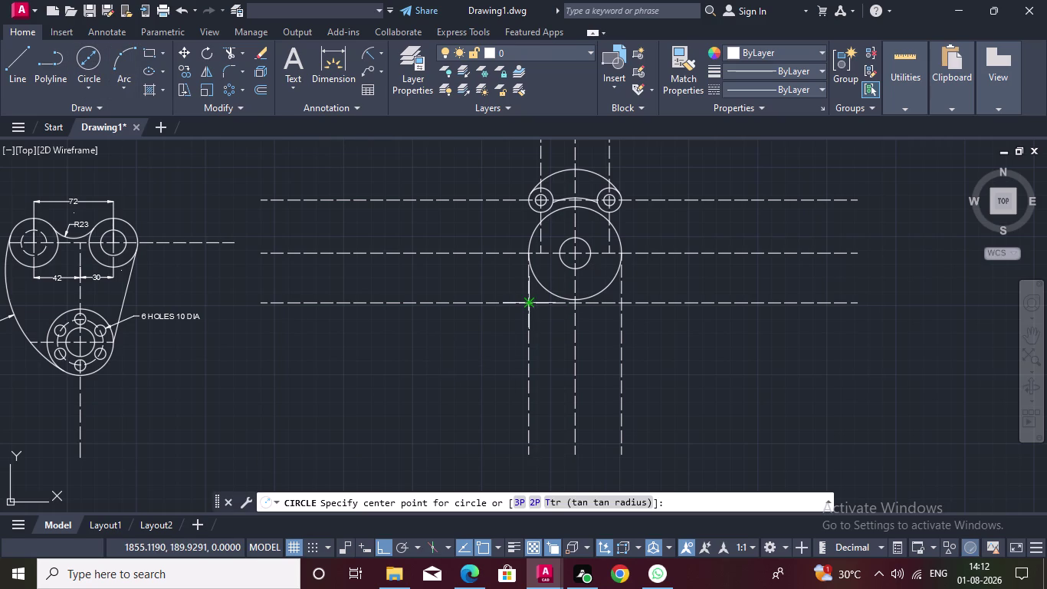
Draw a 20-diameter circle at the lower centre-line intersection.
click(528, 305)
drag(528, 305, 535, 330)
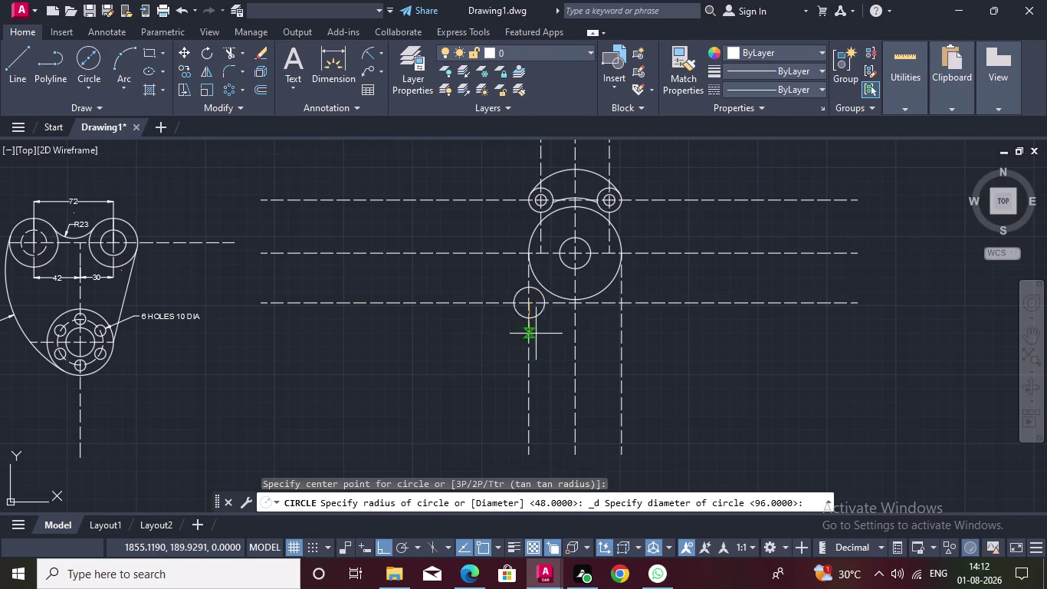
drag(536, 329, 538, 340)
text(20)
key(Return)
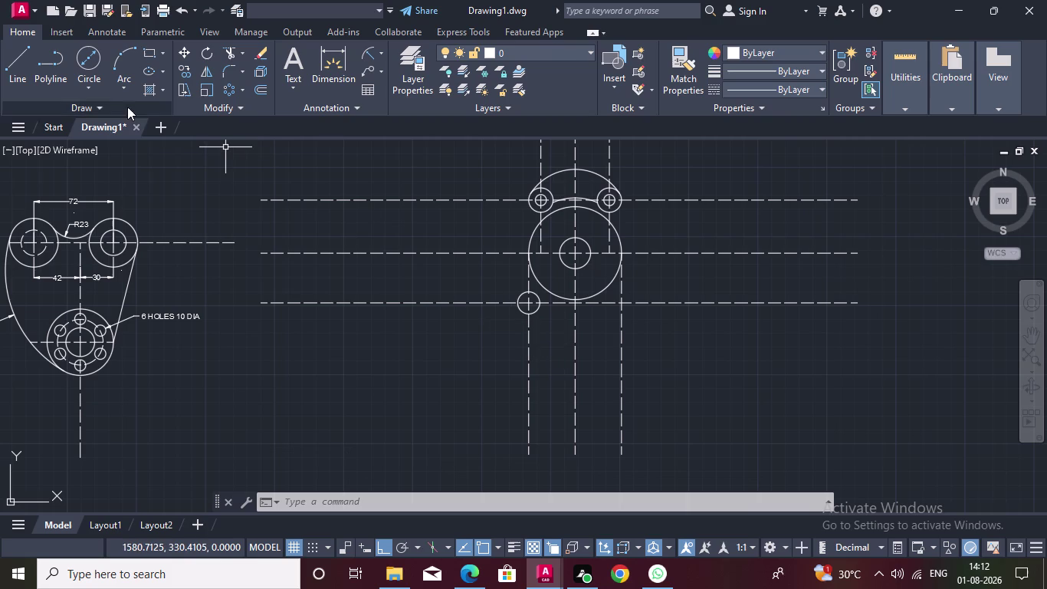
Add a concentric 30-diameter circle around the 20-diameter boss circle.
click(87, 56)
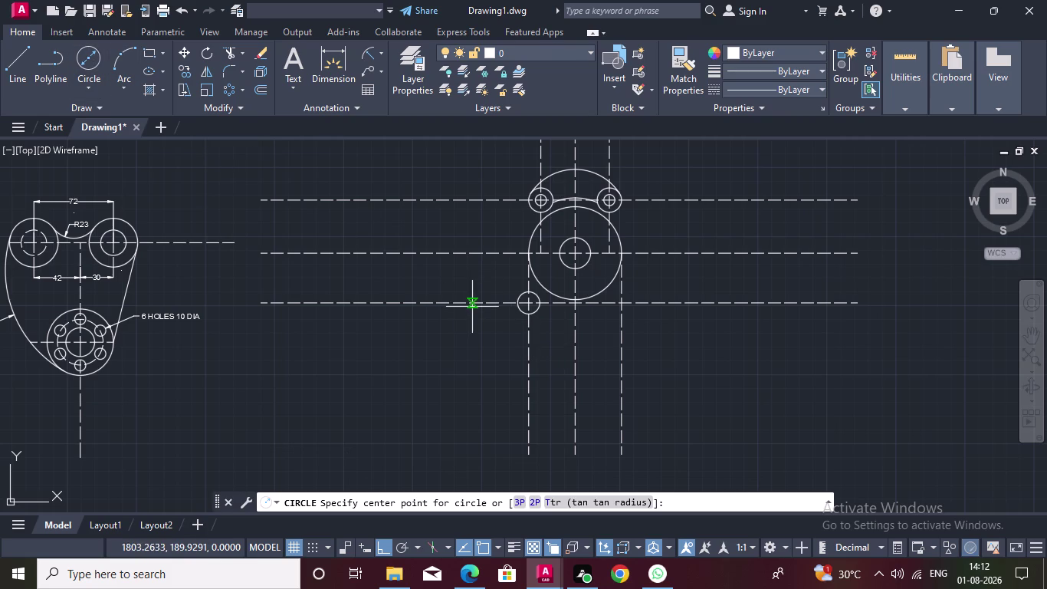
scroll(up, 3)
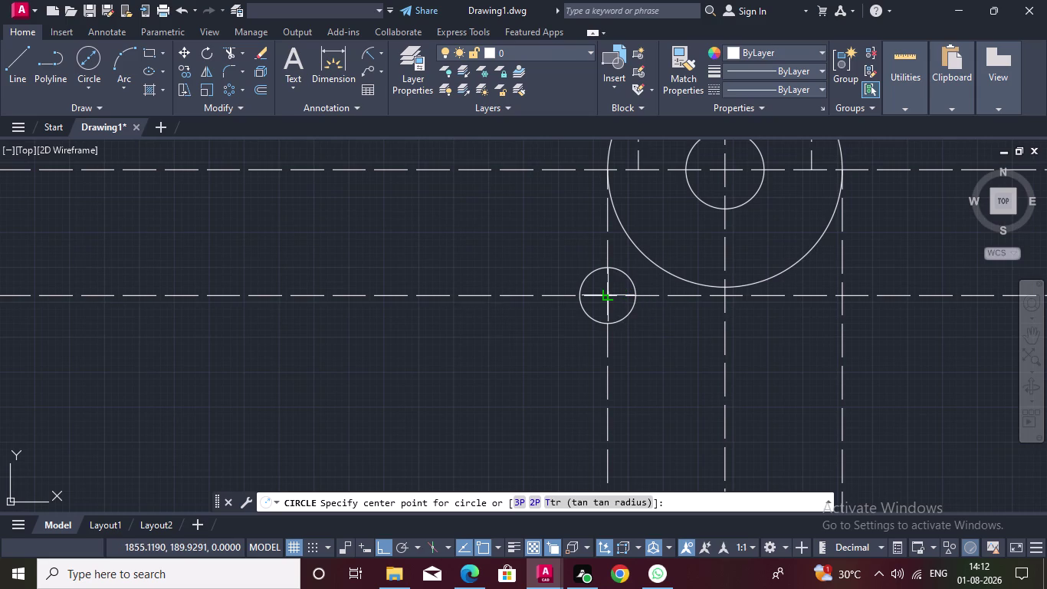
click(611, 296)
text(3)
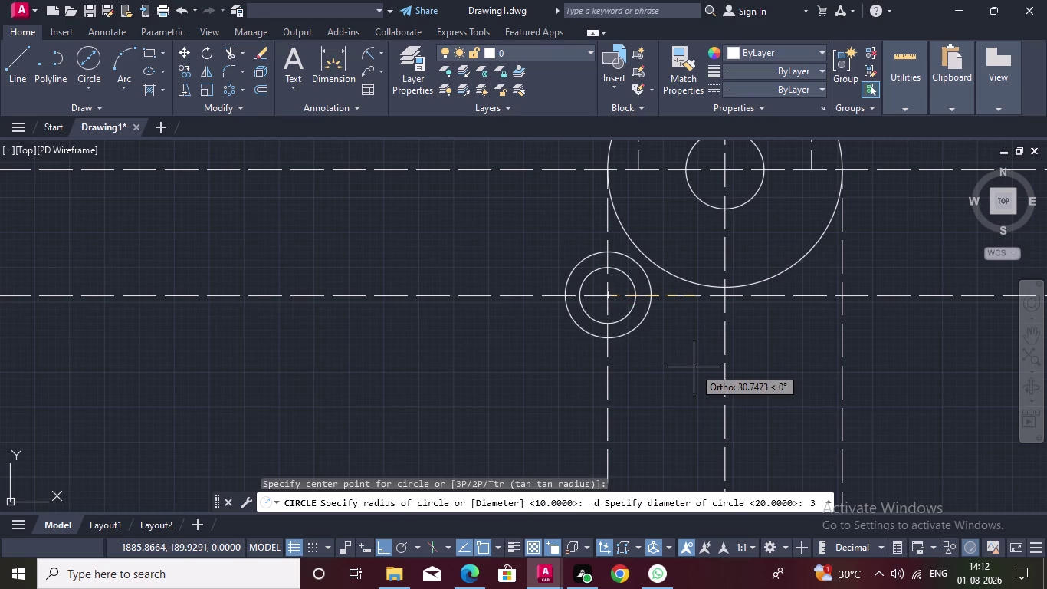
text(0)
key(Return)
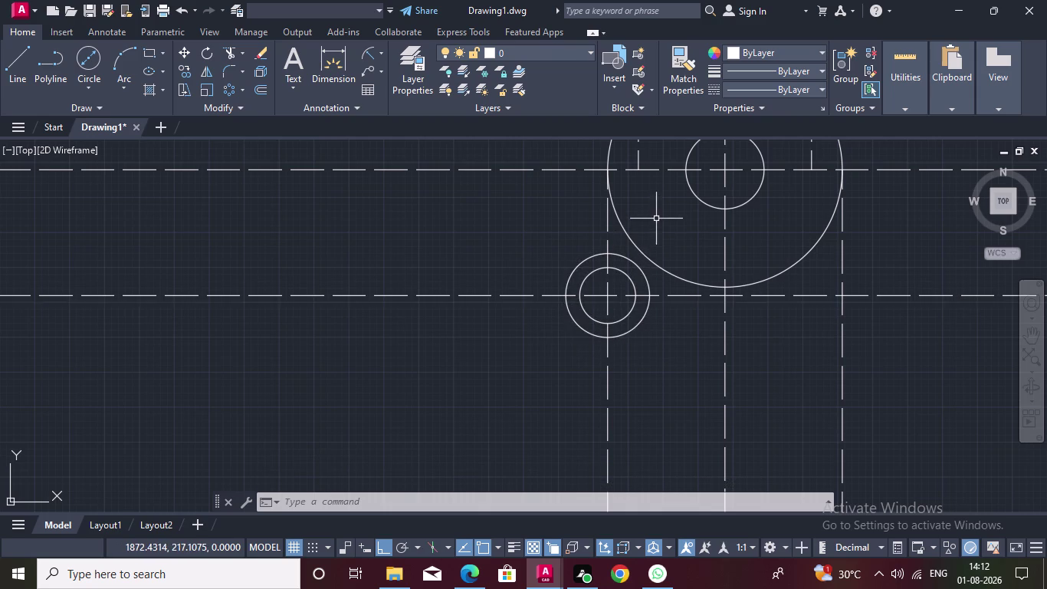
middle_drag(656, 218, 637, 330)
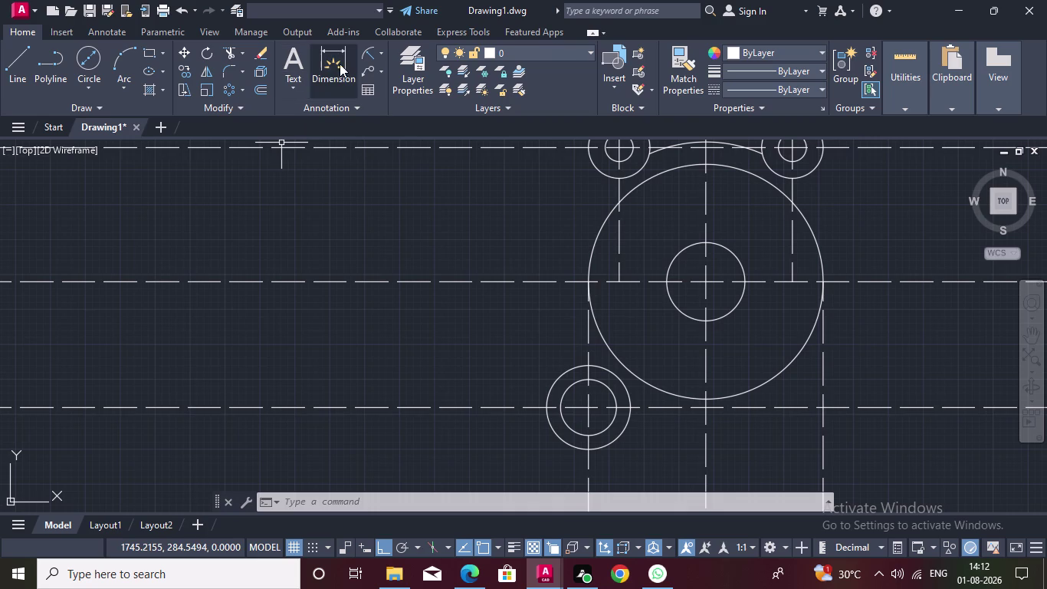
click(330, 63)
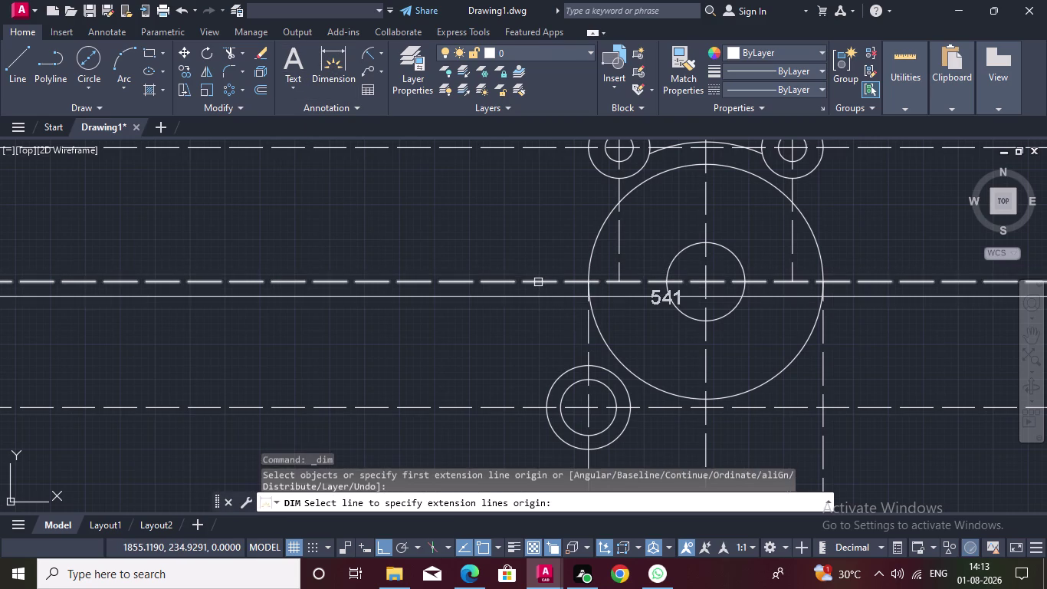
double_click(539, 282)
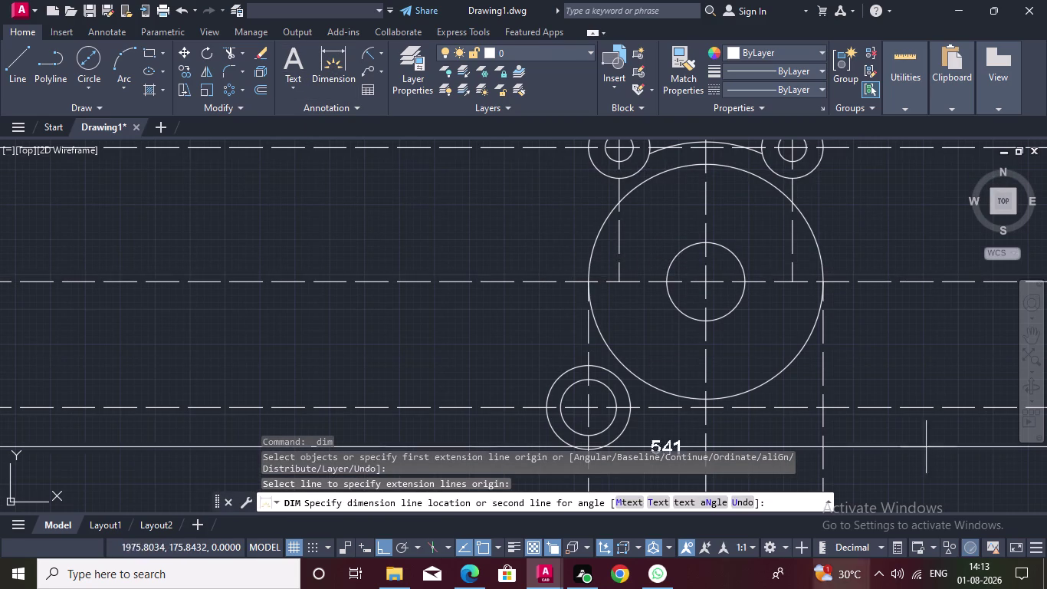
middle_drag(452, 199, 439, 247)
scroll(down, 3)
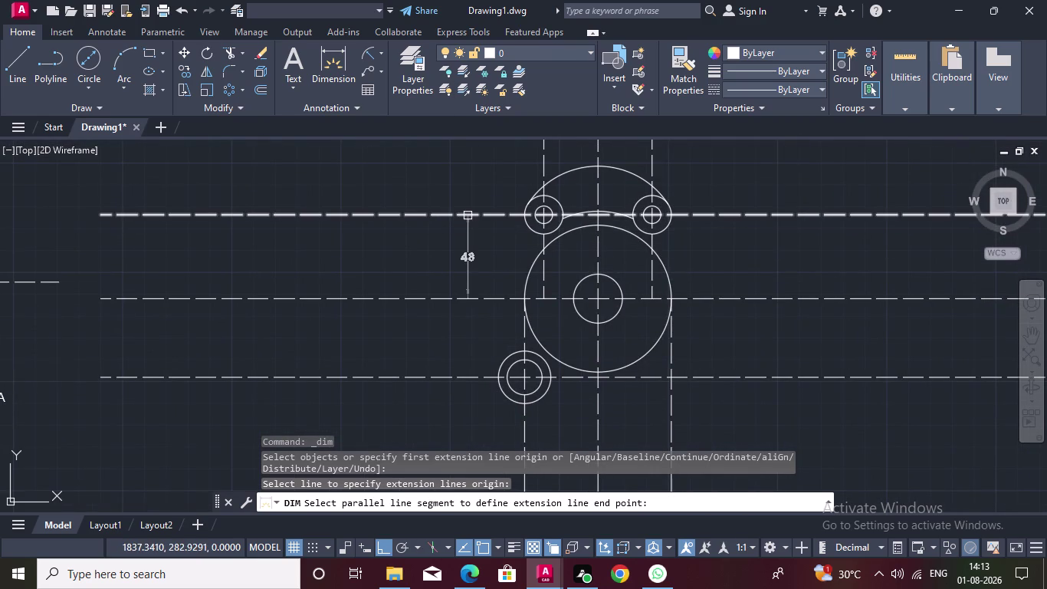
key(Escape)
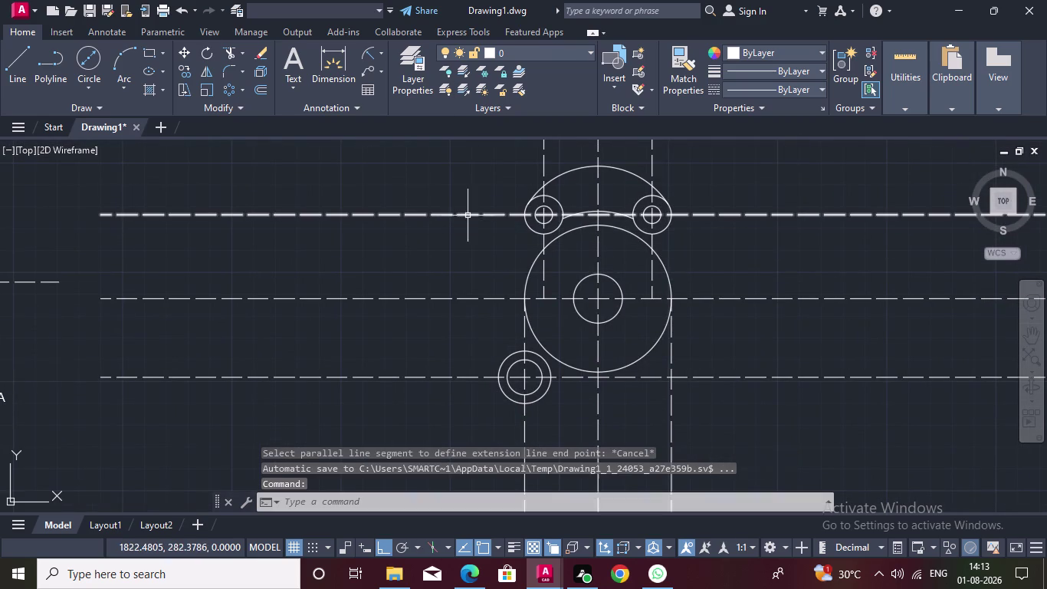
key(Escape)
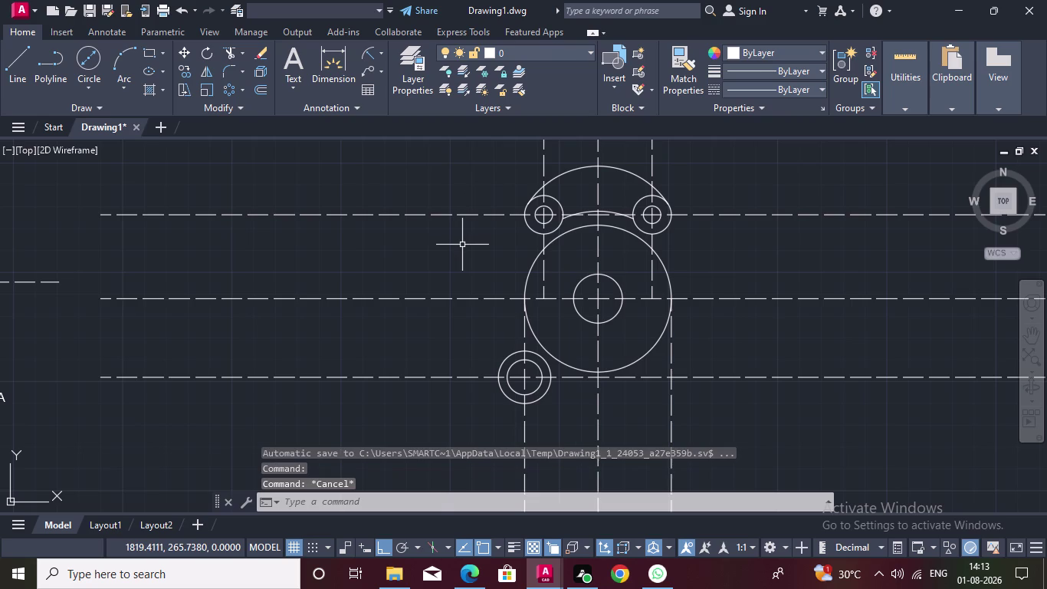